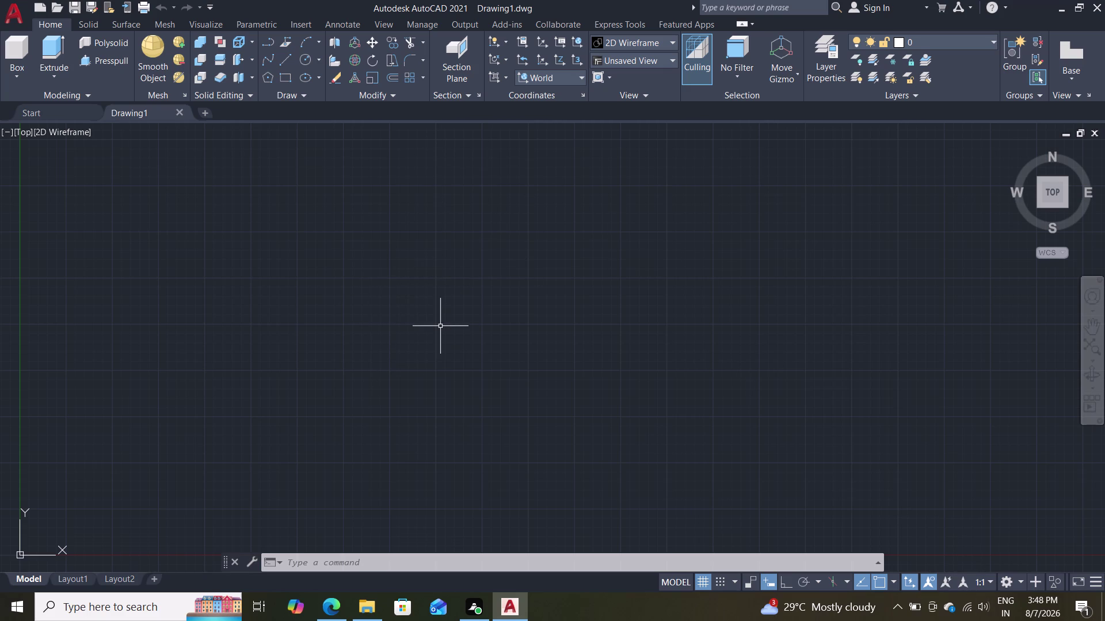
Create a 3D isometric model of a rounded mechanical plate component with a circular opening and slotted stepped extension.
Start the RECTANG command with the REC alias in the empty top view.
text(re)
text(c)
key(Return)
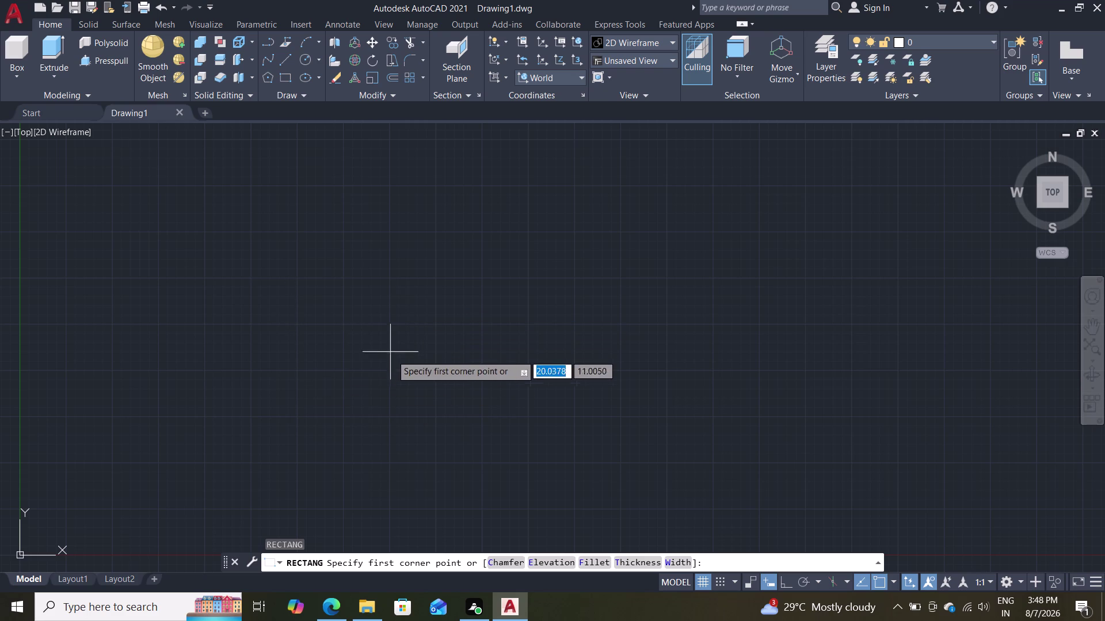
Draw a rectangle 60 wide by 68 tall from a picked first corner.
scroll(down, 3)
scroll(up, 3)
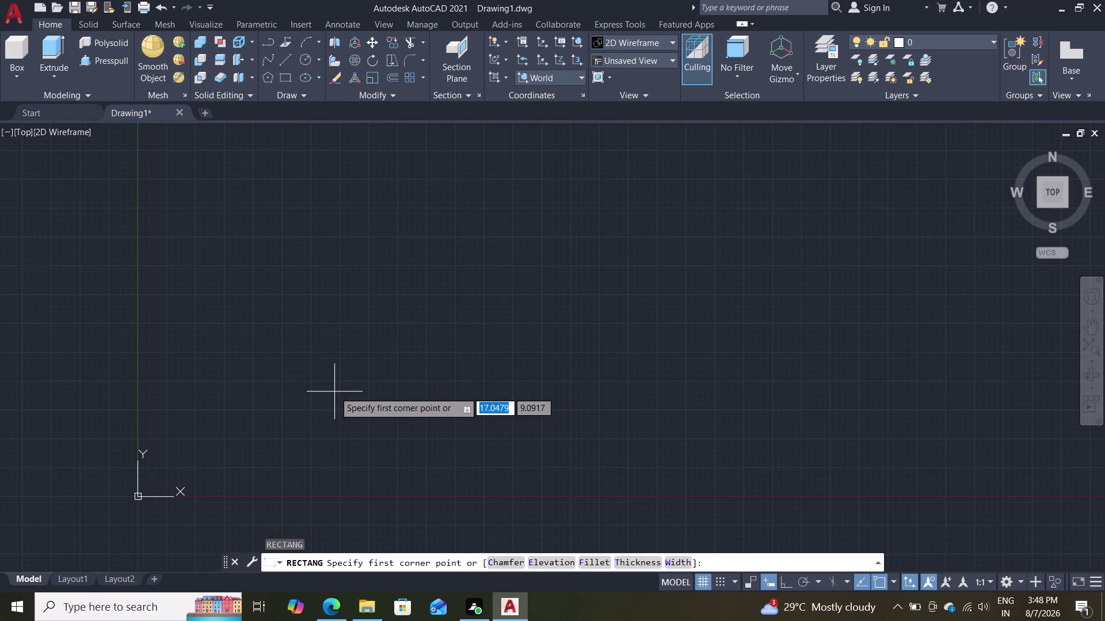
click(268, 417)
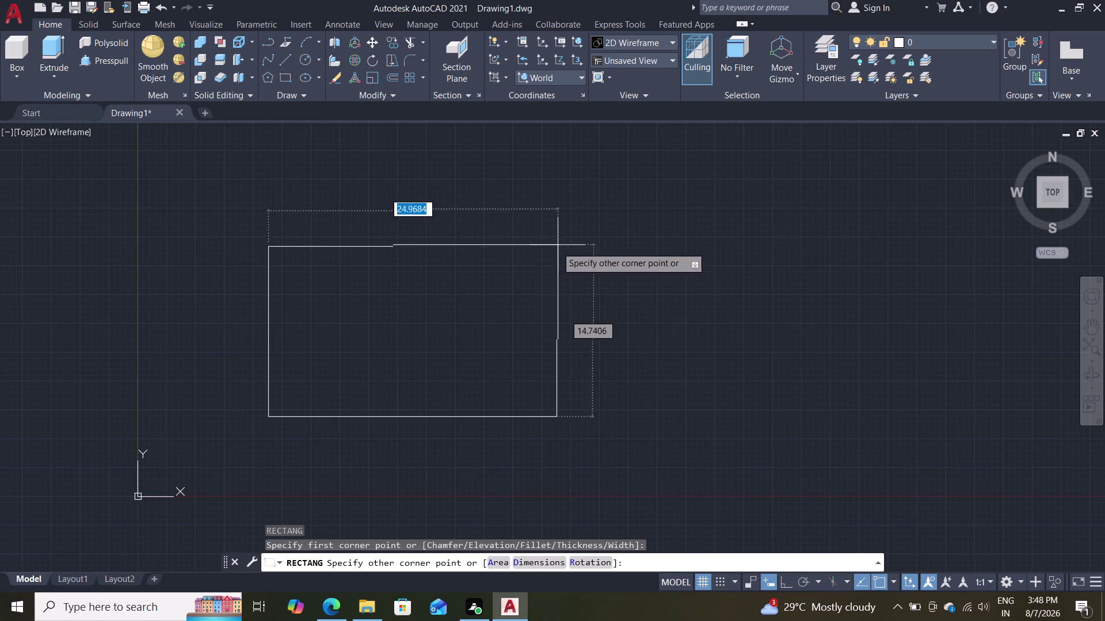
text(60)
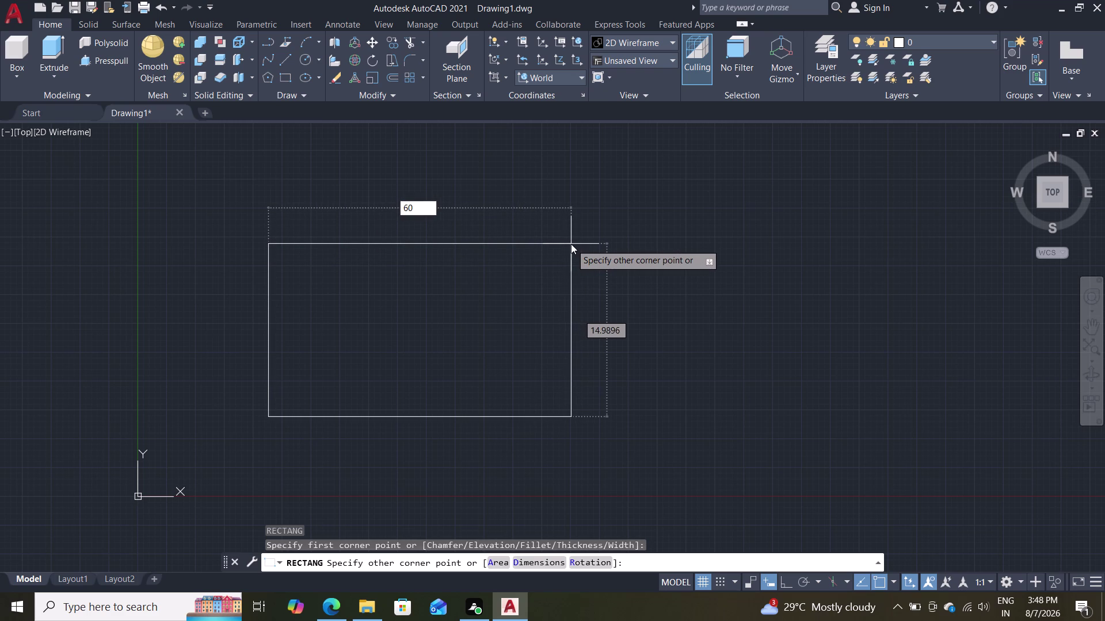
key(Tab)
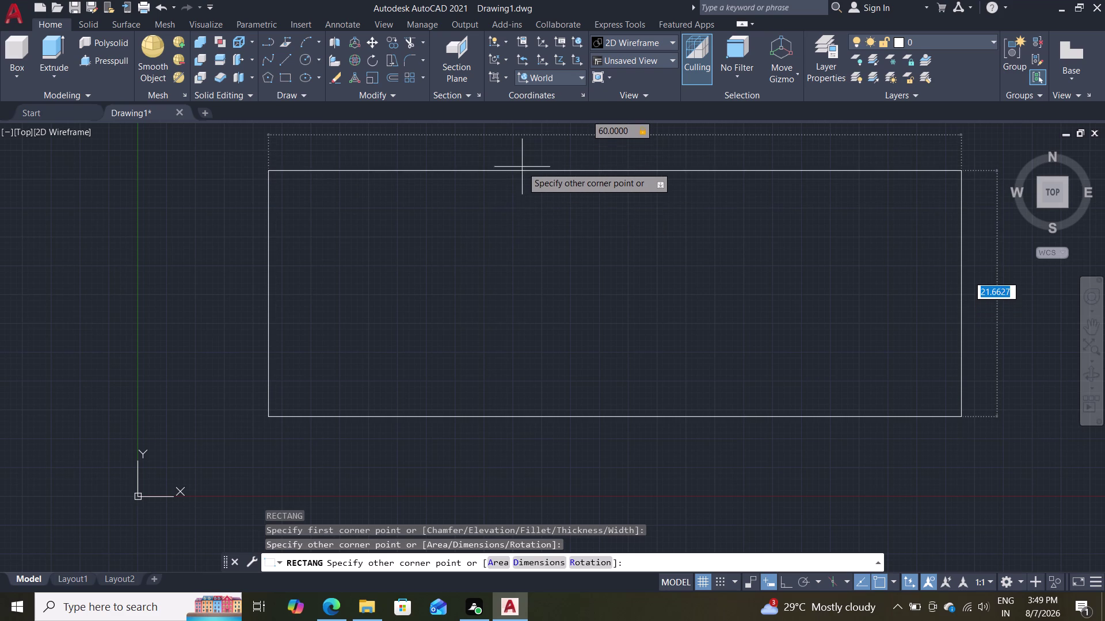
text(68)
key(Return)
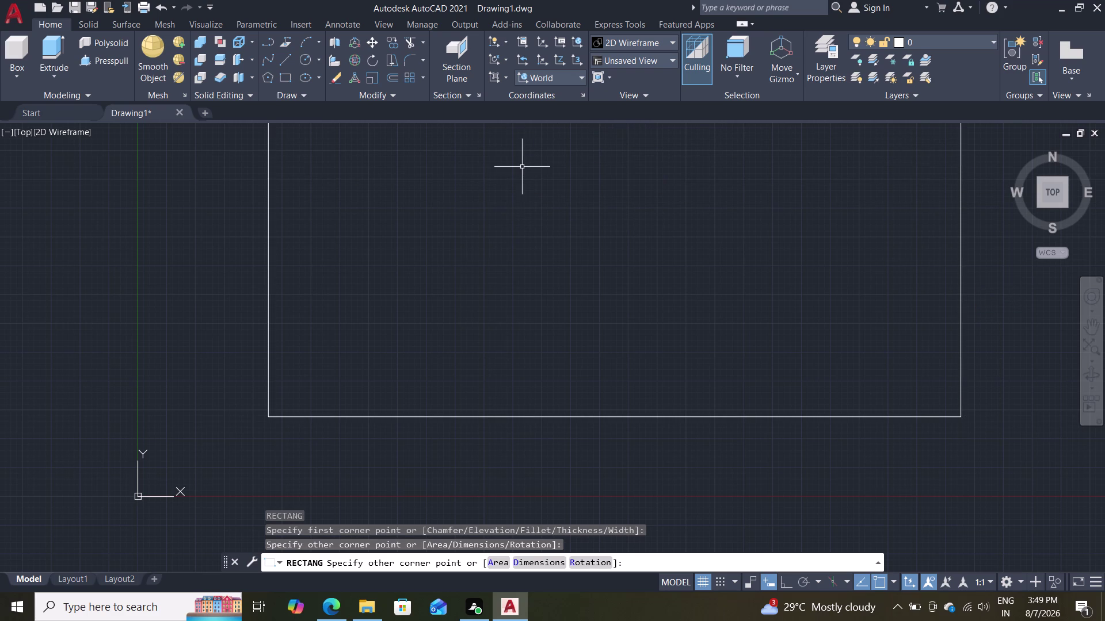
scroll(down, 3)
scroll(down, 3)
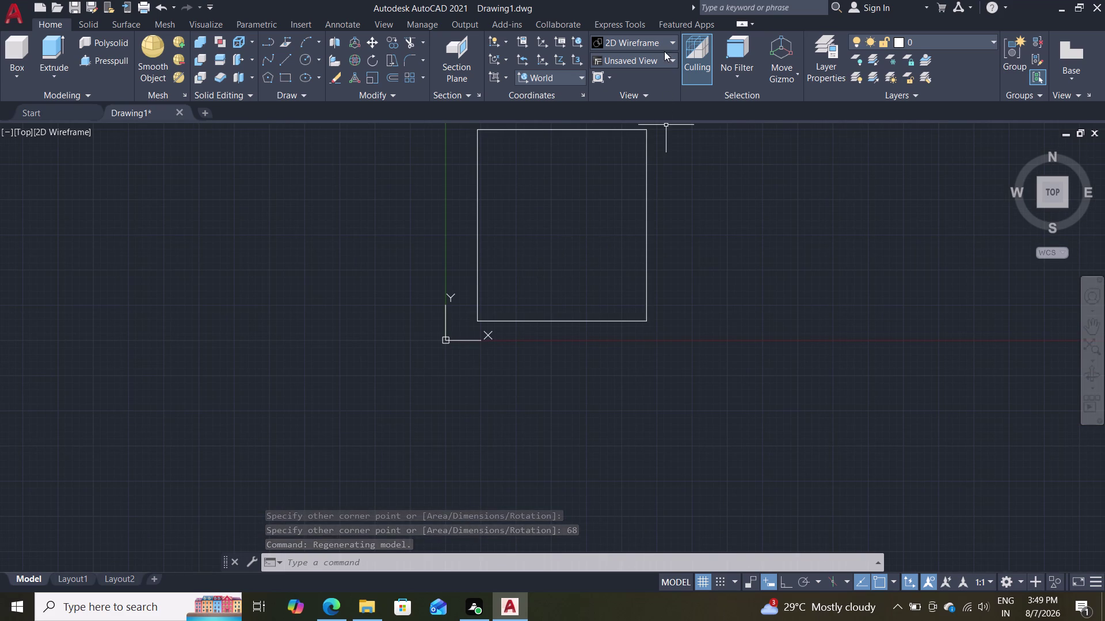
Switch the view to SW Isometric from the preset views list.
click(641, 60)
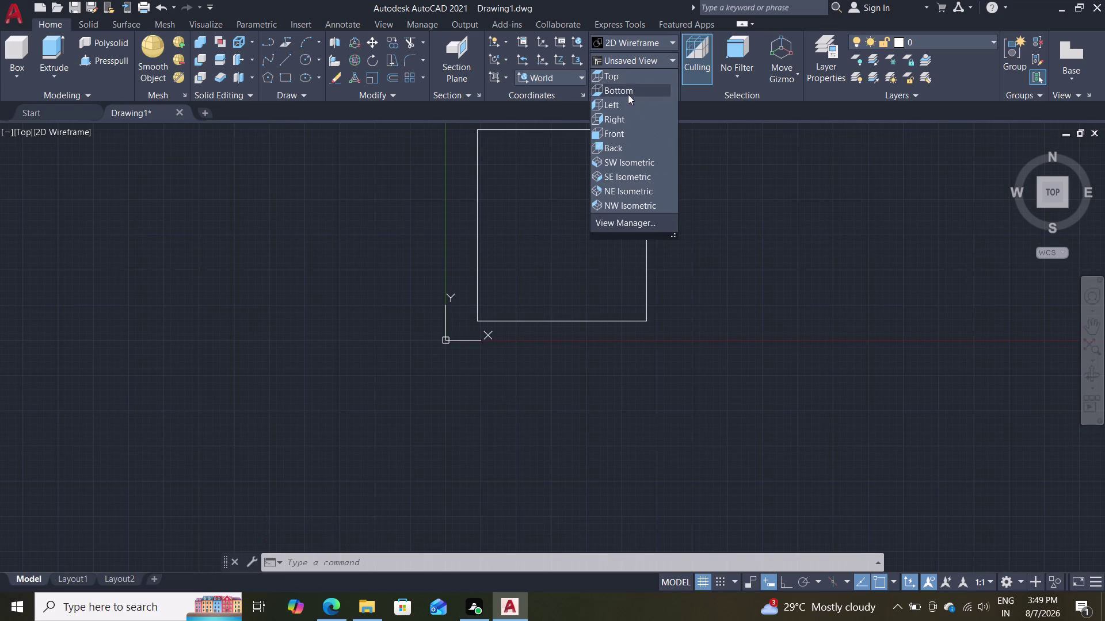
click(609, 166)
scroll(down, 3)
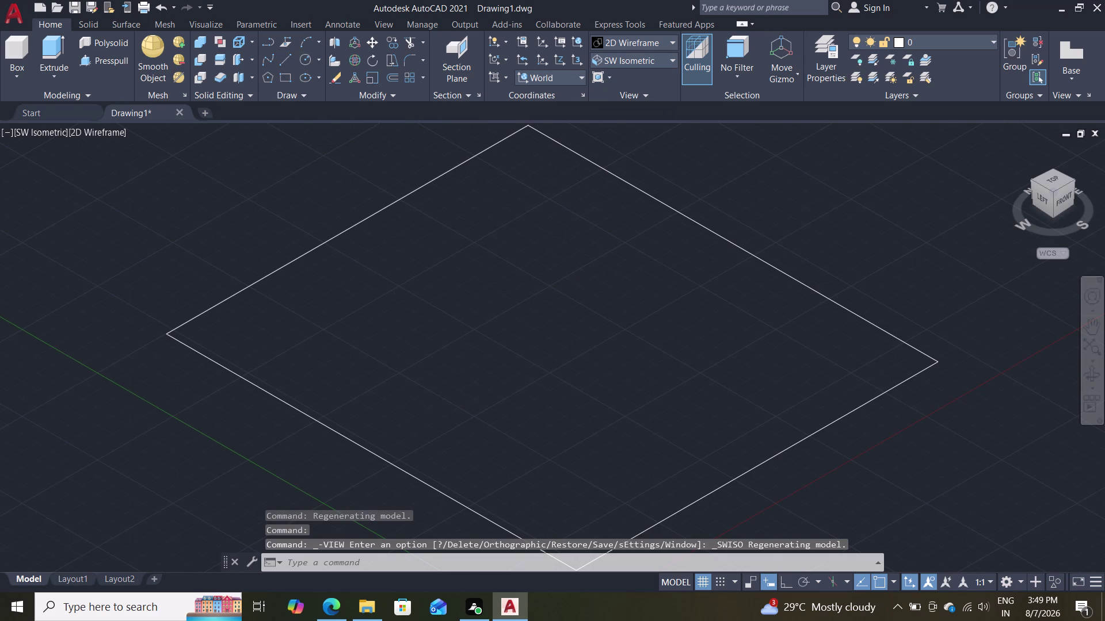
scroll(down, 3)
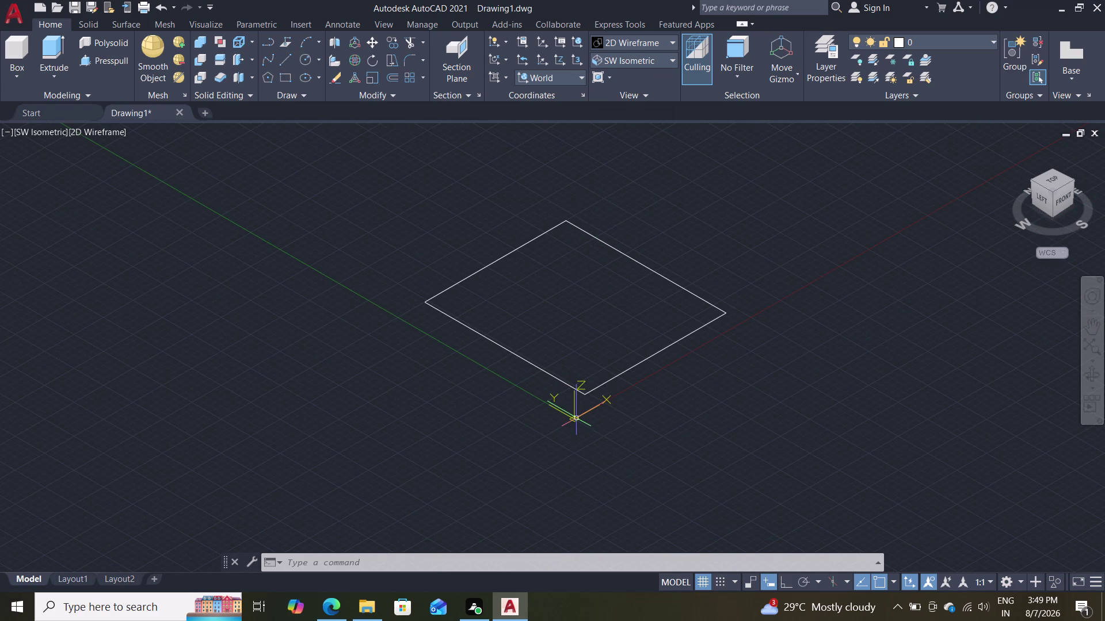
Set UCSICON to Noorigin and pan to centre the rectangle.
text(uc)
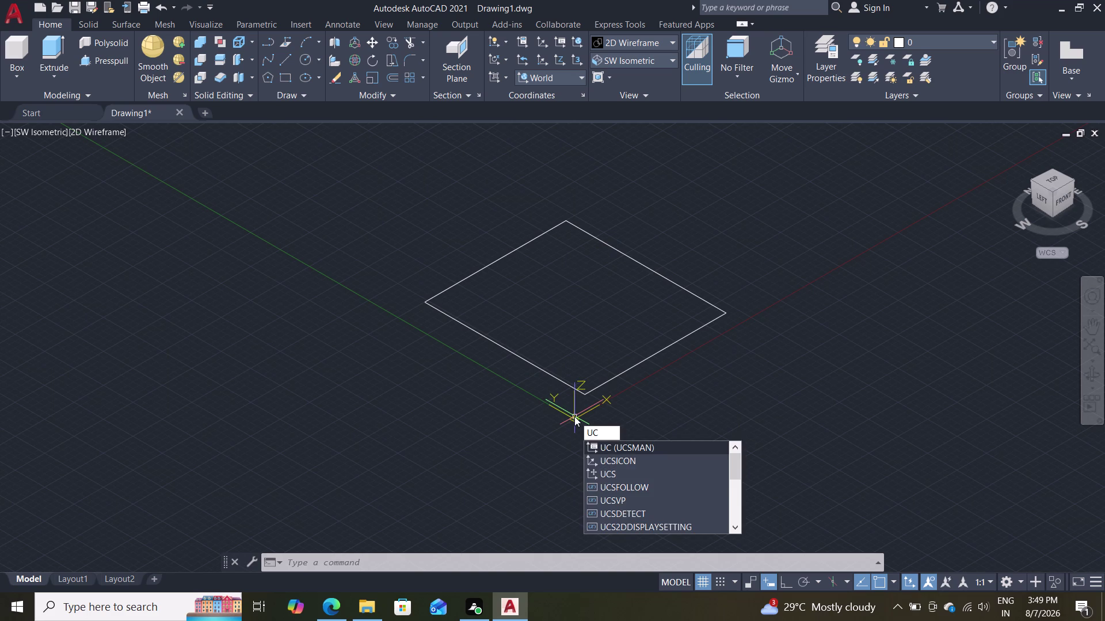
click(633, 466)
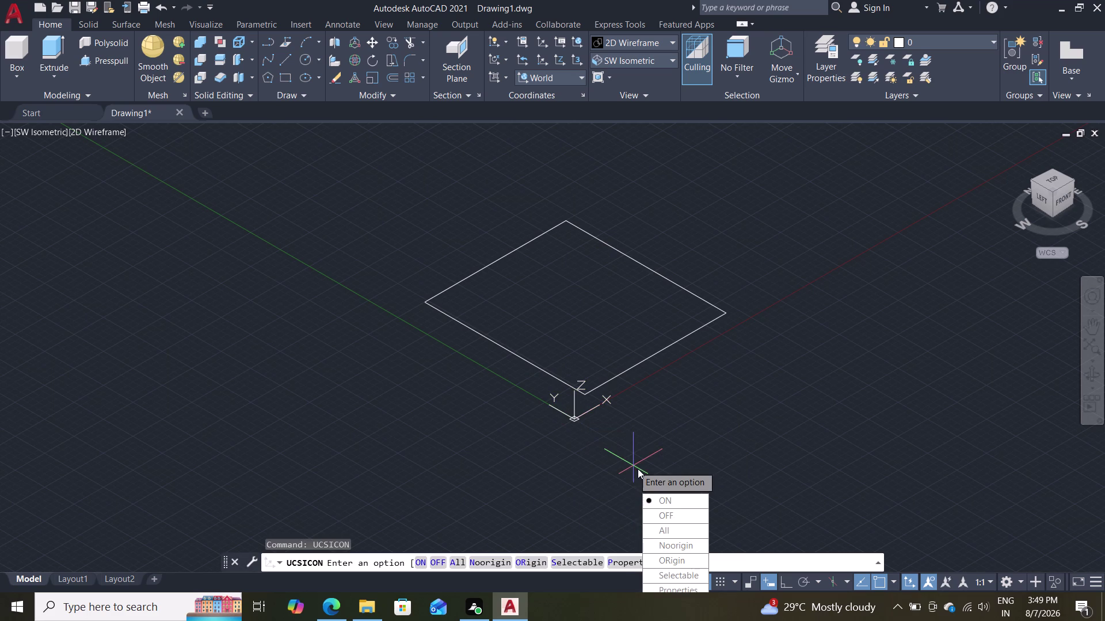
drag(674, 546, 632, 466)
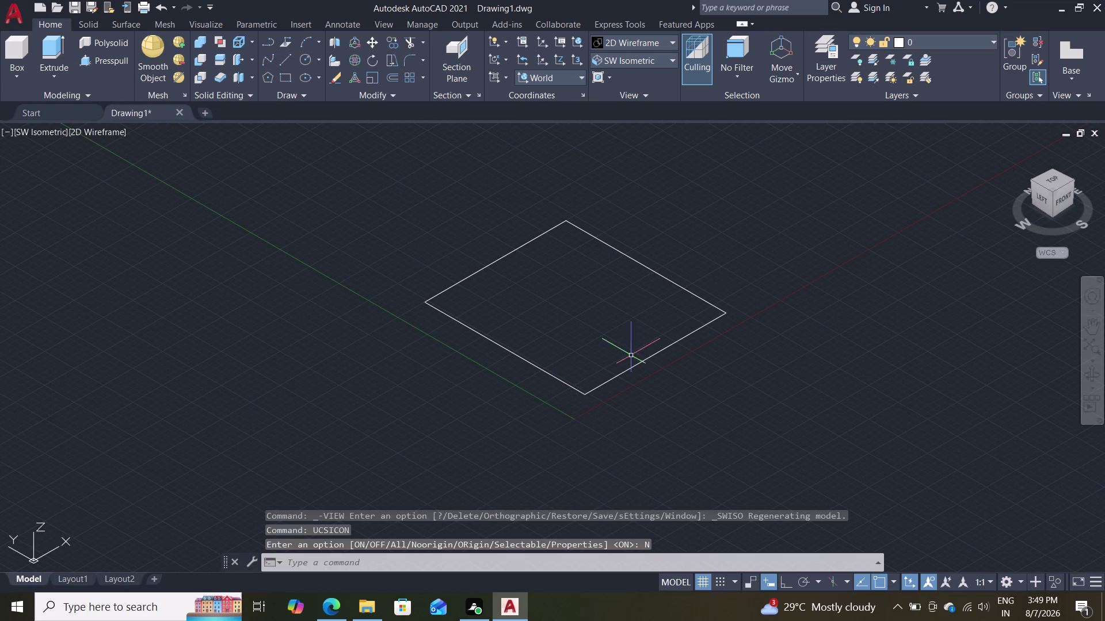
scroll(down, 3)
scroll(up, 3)
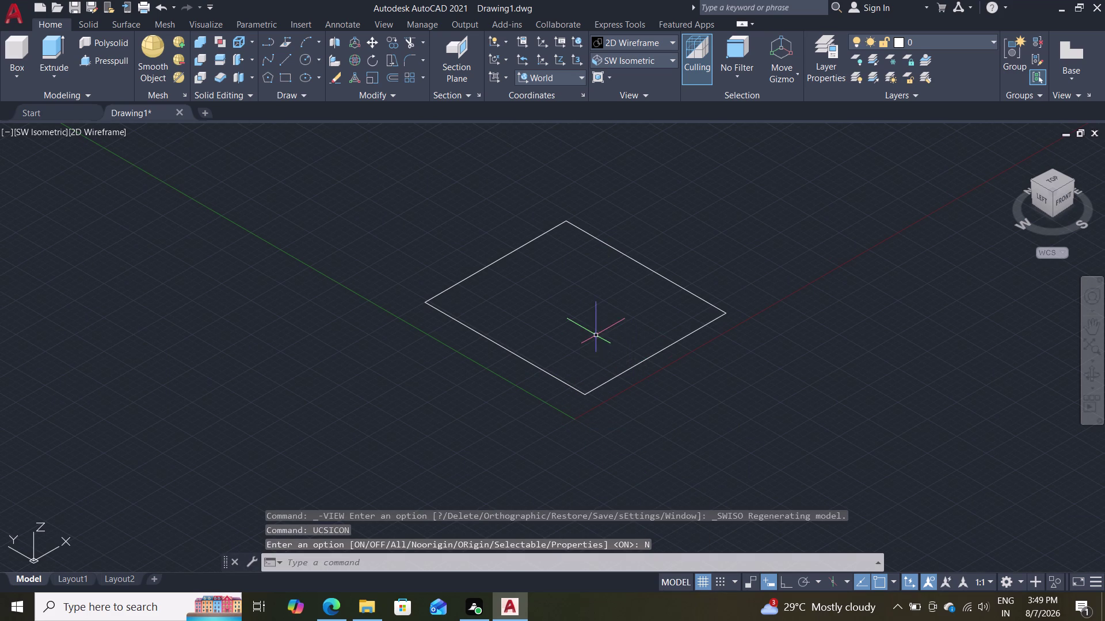
scroll(up, 3)
middle_drag(580, 323, 474, 349)
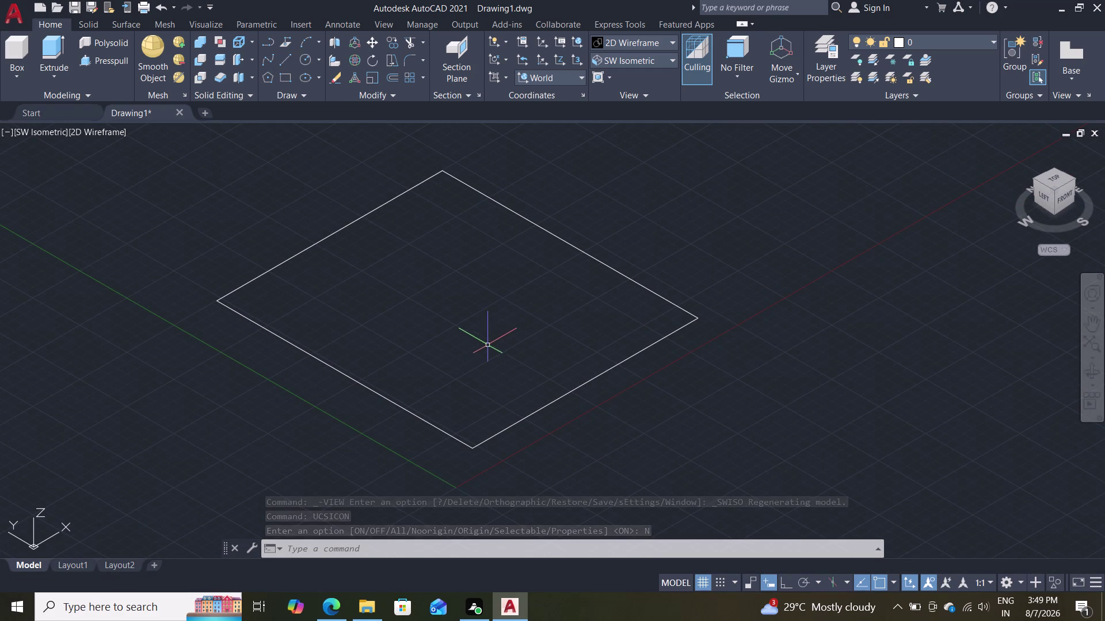
scroll(down, 3)
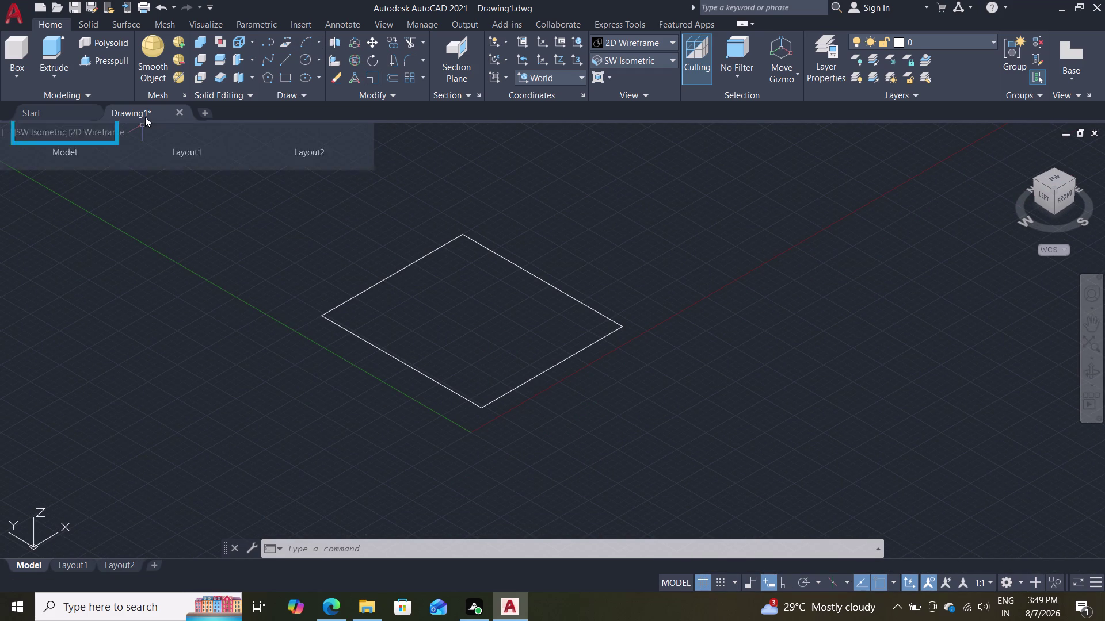
key(r)
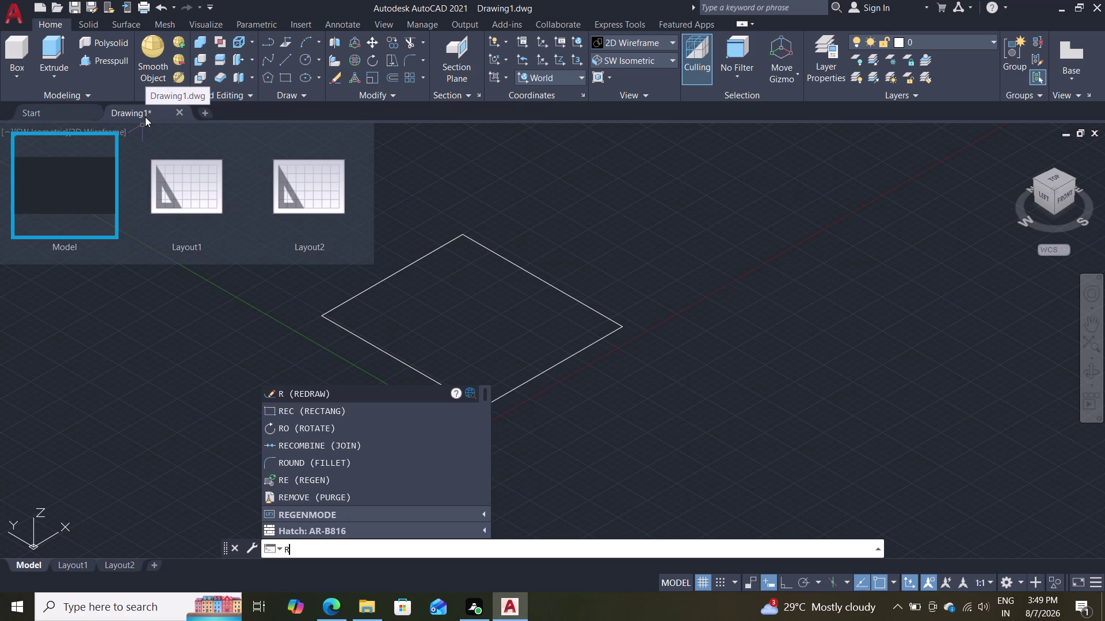
key(o)
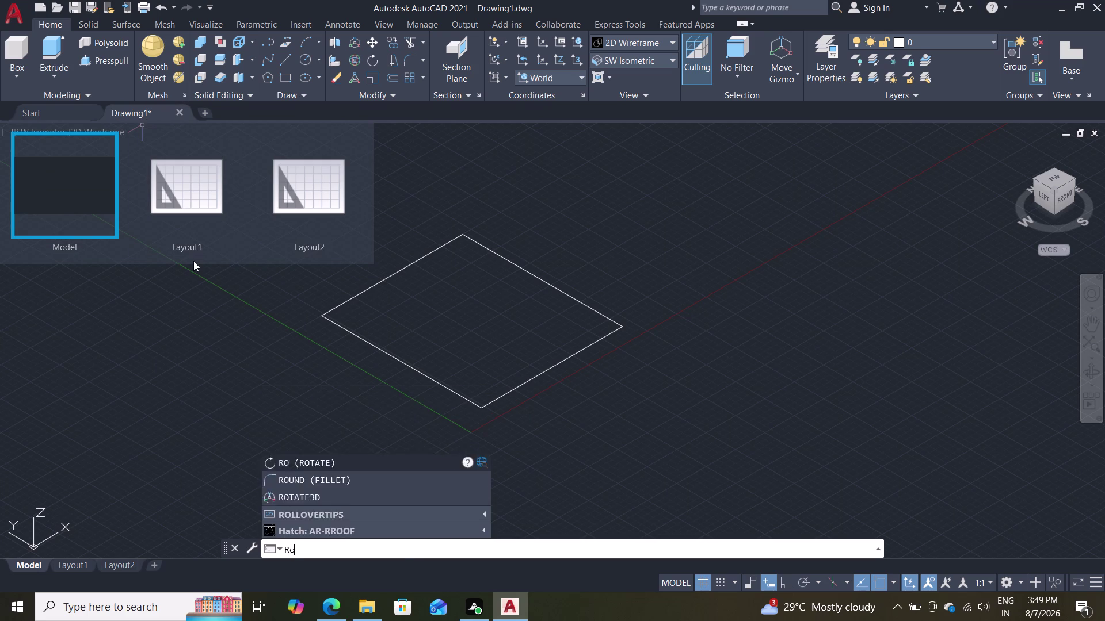
key(Return)
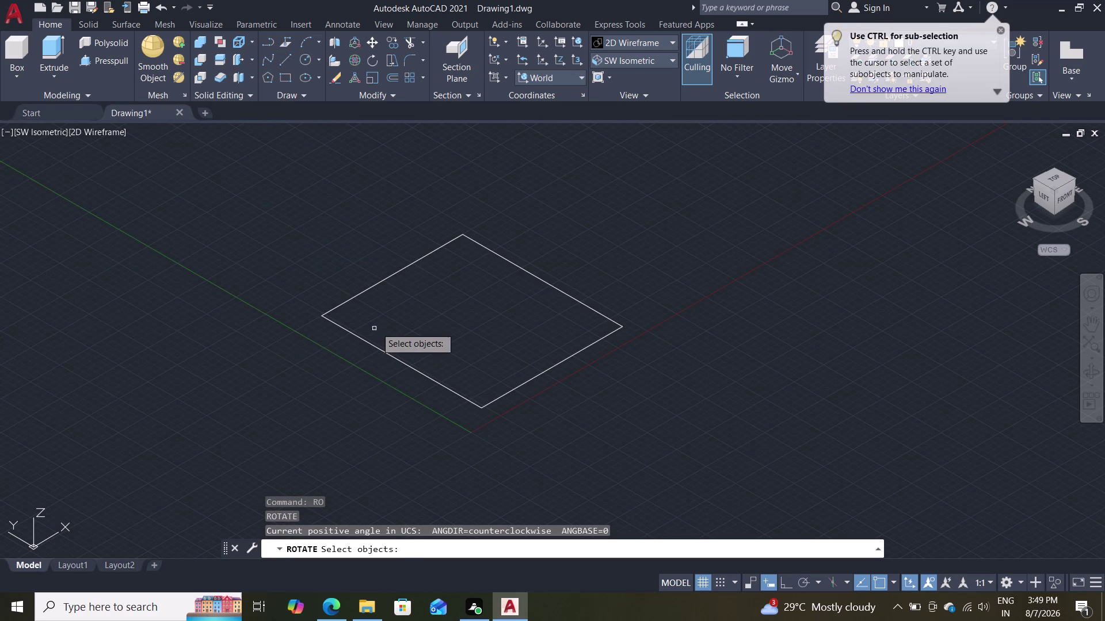
click(409, 366)
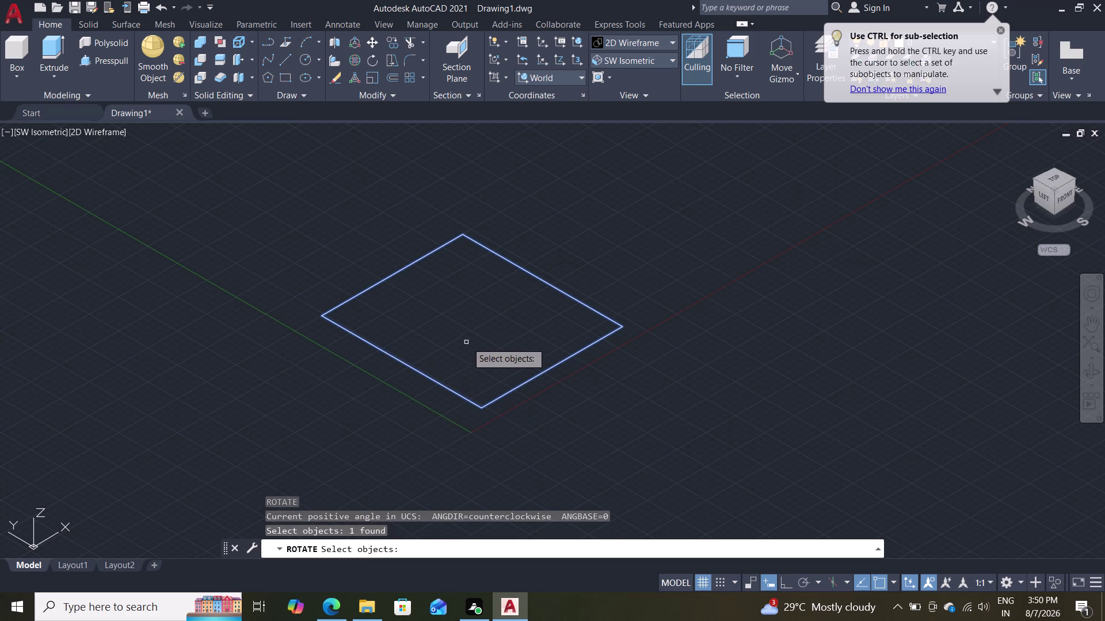
key(Return)
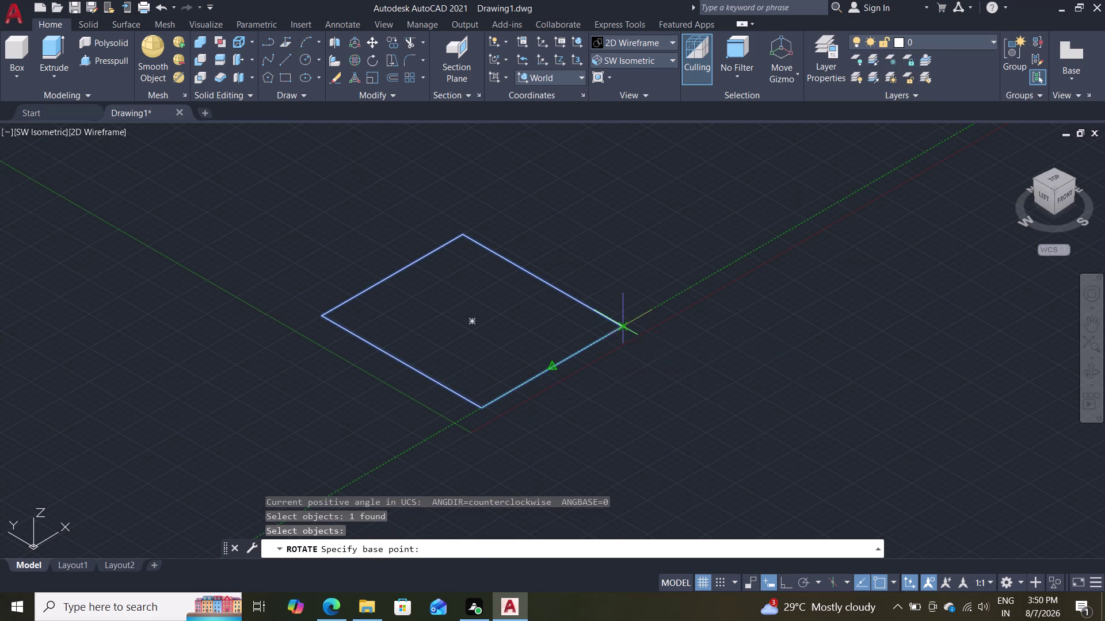
click(625, 327)
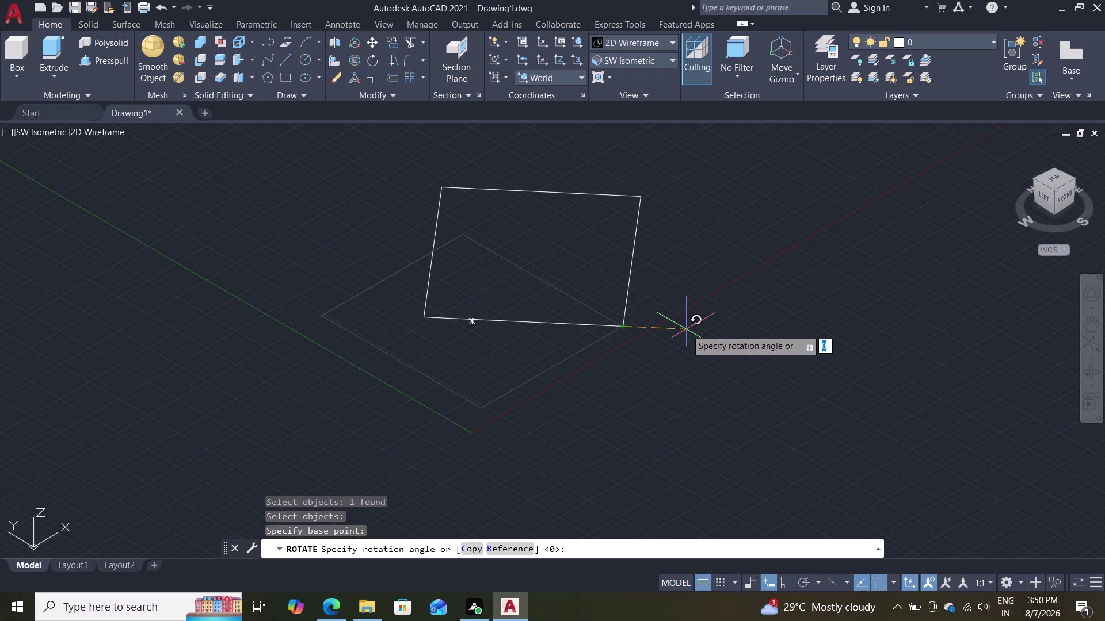
key(Escape)
key(Escape)
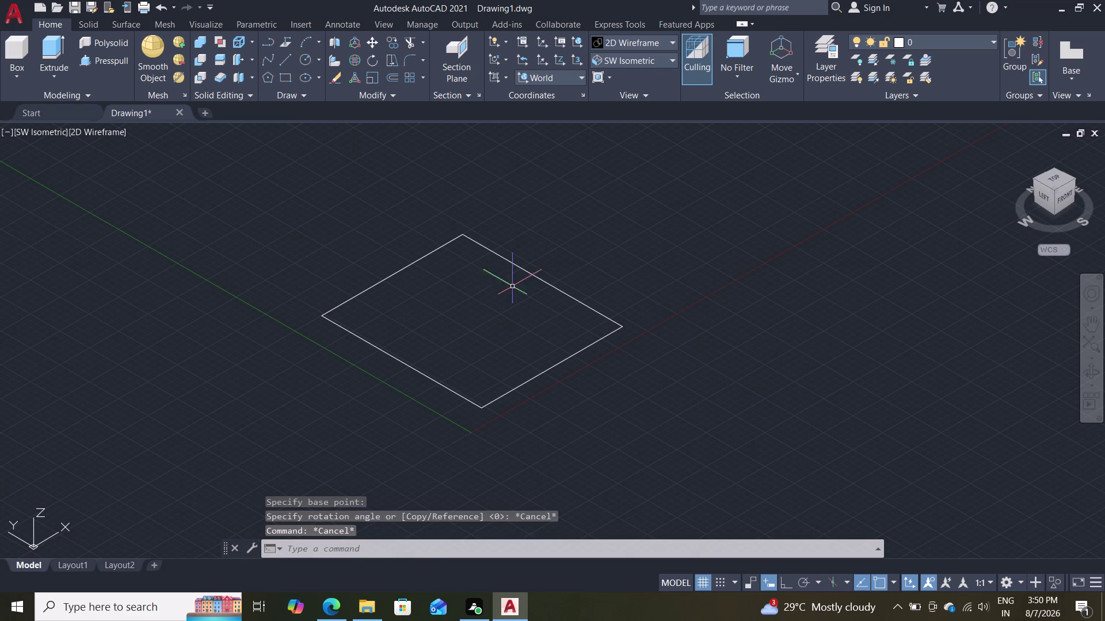
scroll(down, 3)
Select and delete the rectangle, then bring up the preset views list.
scroll(up, 3)
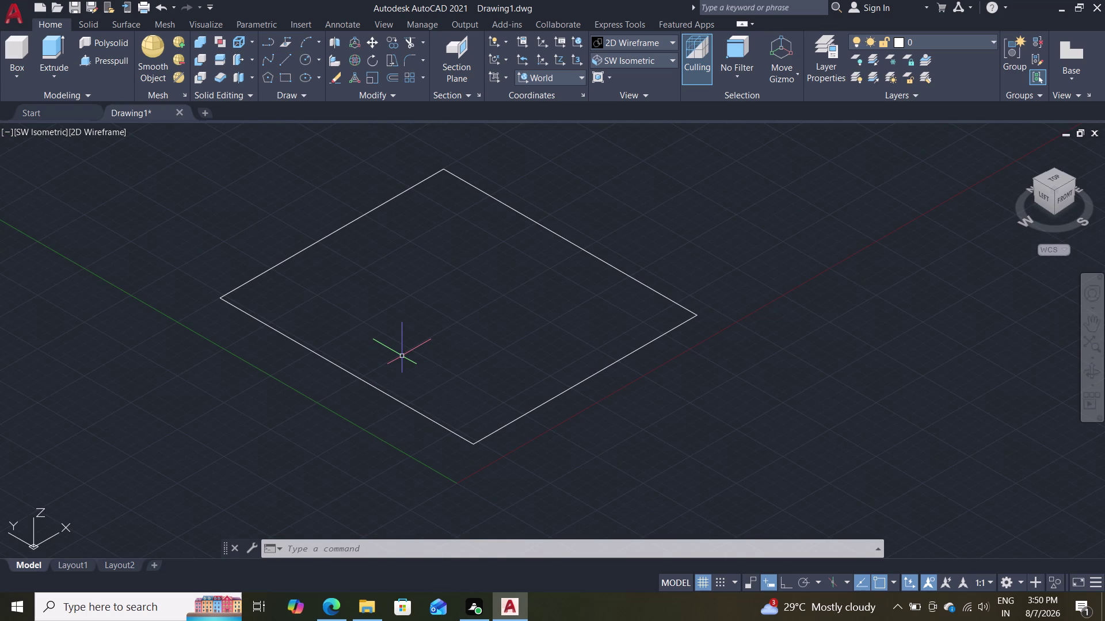
click(381, 393)
key(Delete)
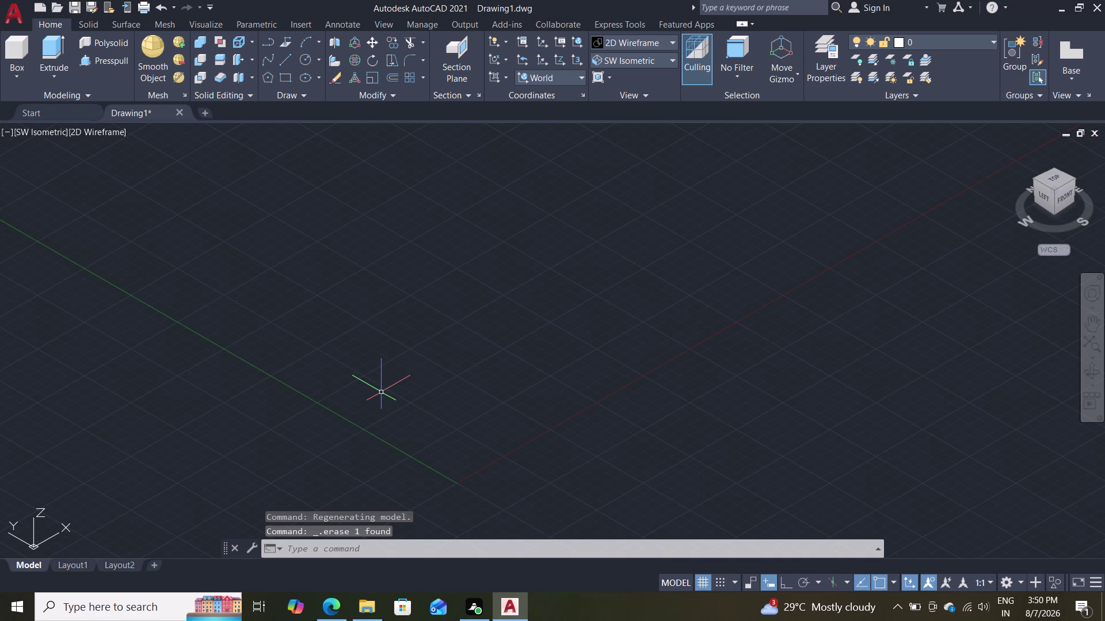
click(673, 57)
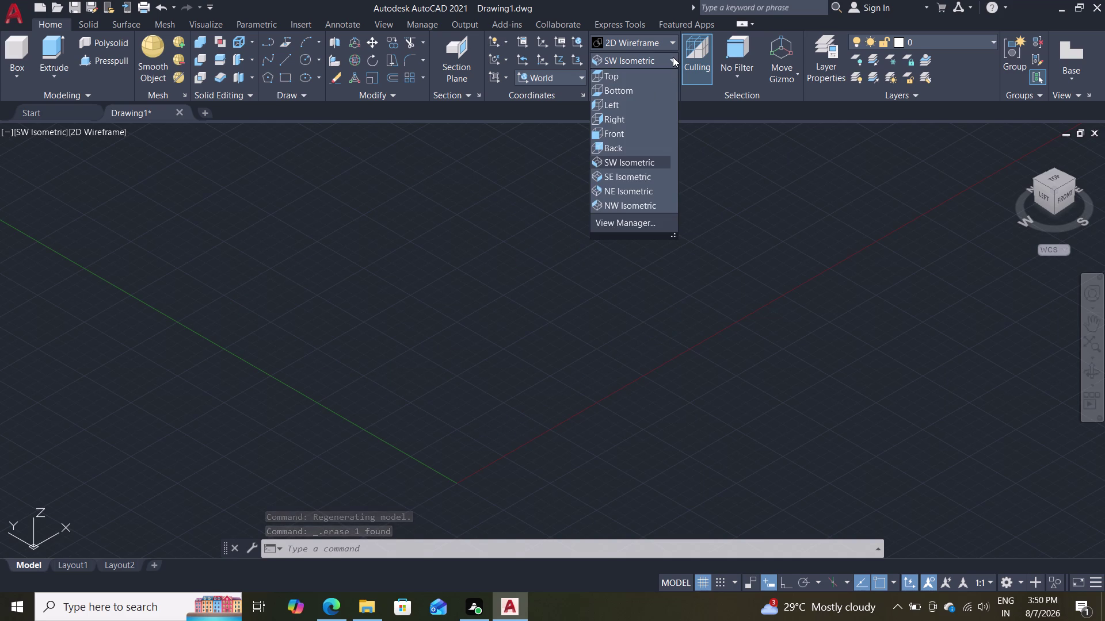
Switch to NE Isometric view and cancel the stray selection box.
double_click(655, 195)
scroll(down, 3)
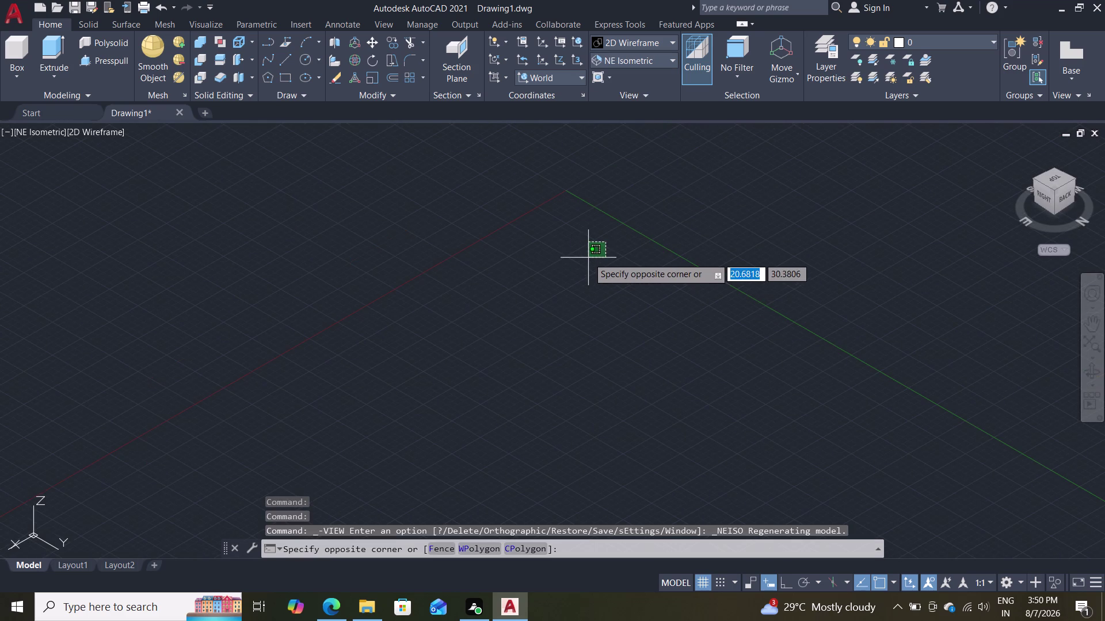
scroll(down, 3)
scroll(down, 3)
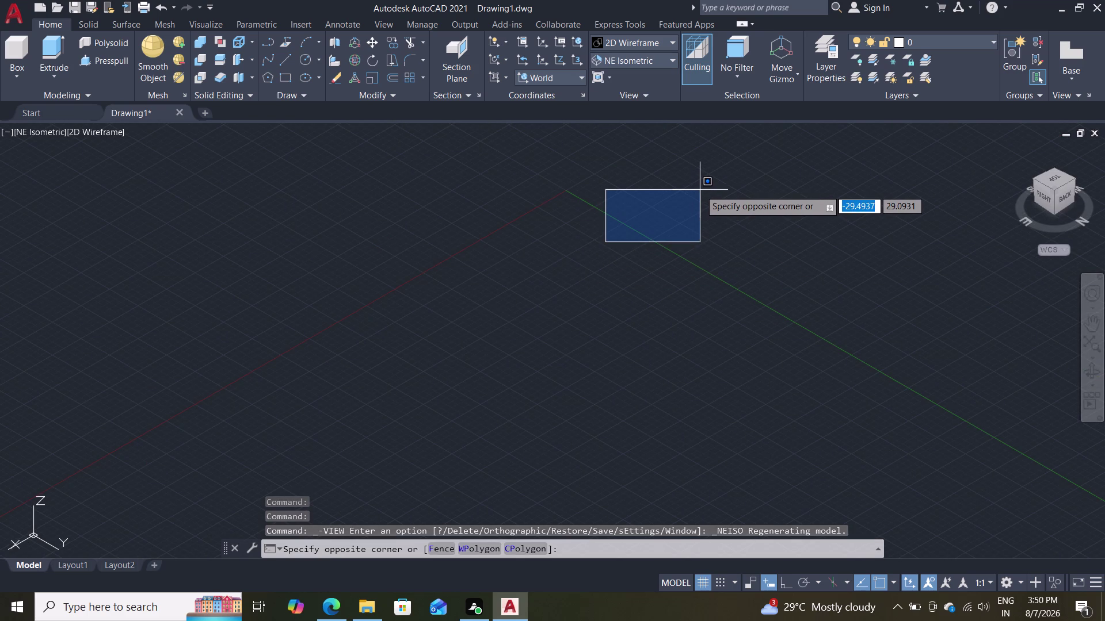
key(Escape)
key(Escape)
Draw a rectangle with length 68, then window-select it for erasing.
text(re)
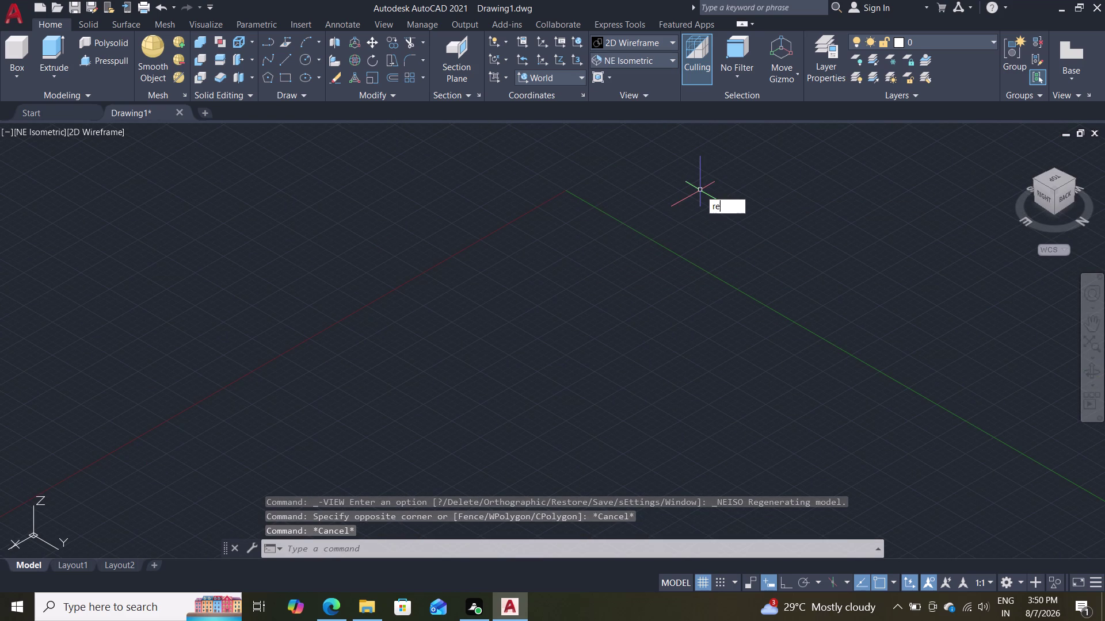
text(c)
key(Return)
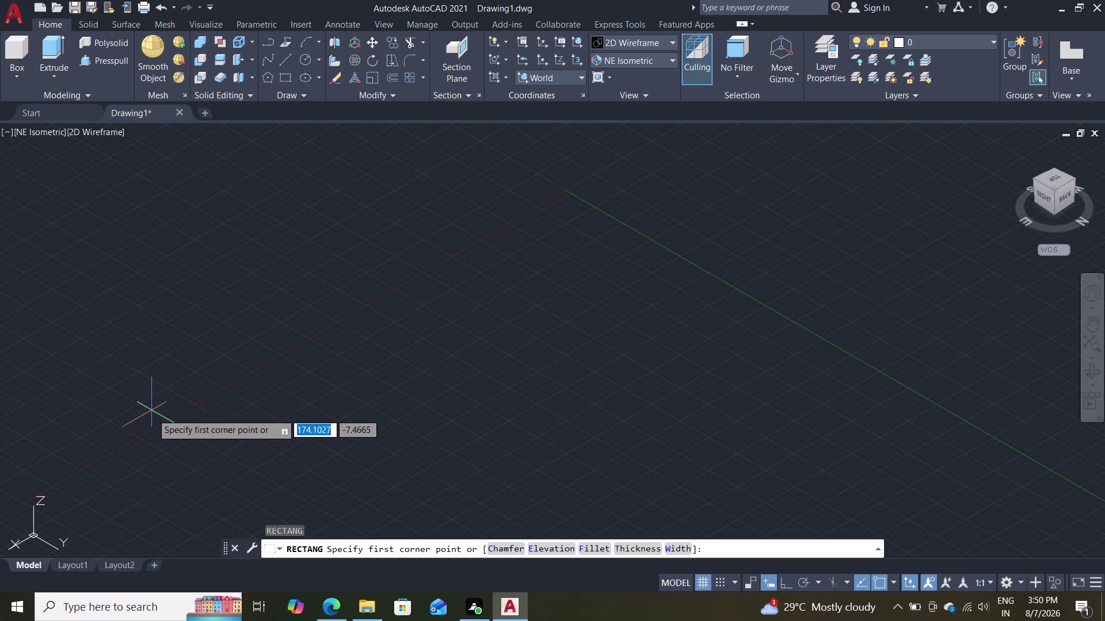
click(193, 452)
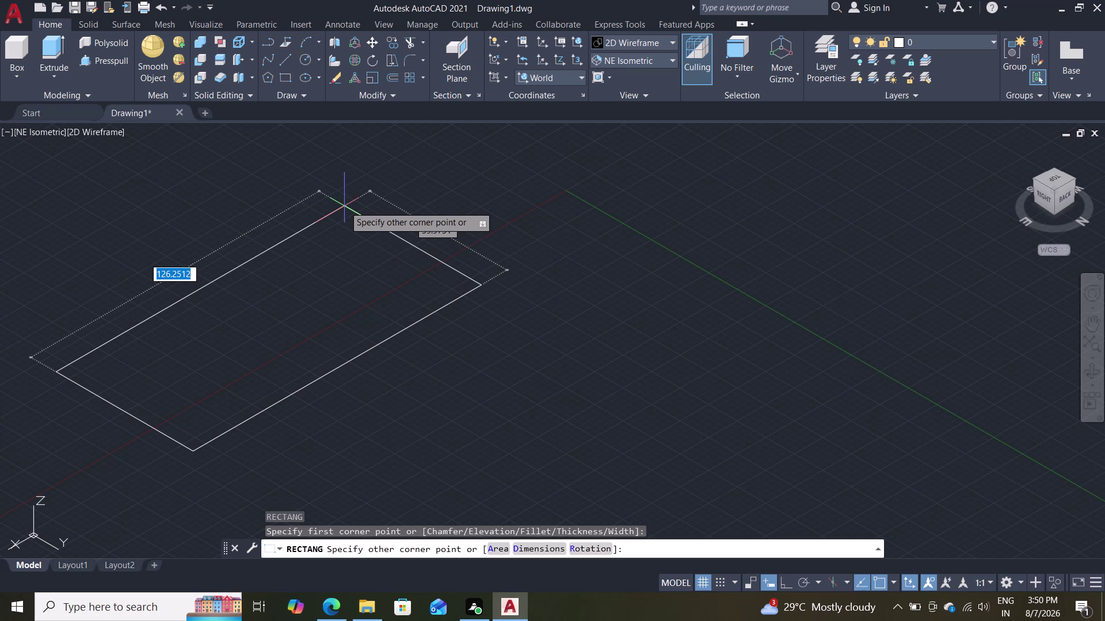
text(68)
key(Return)
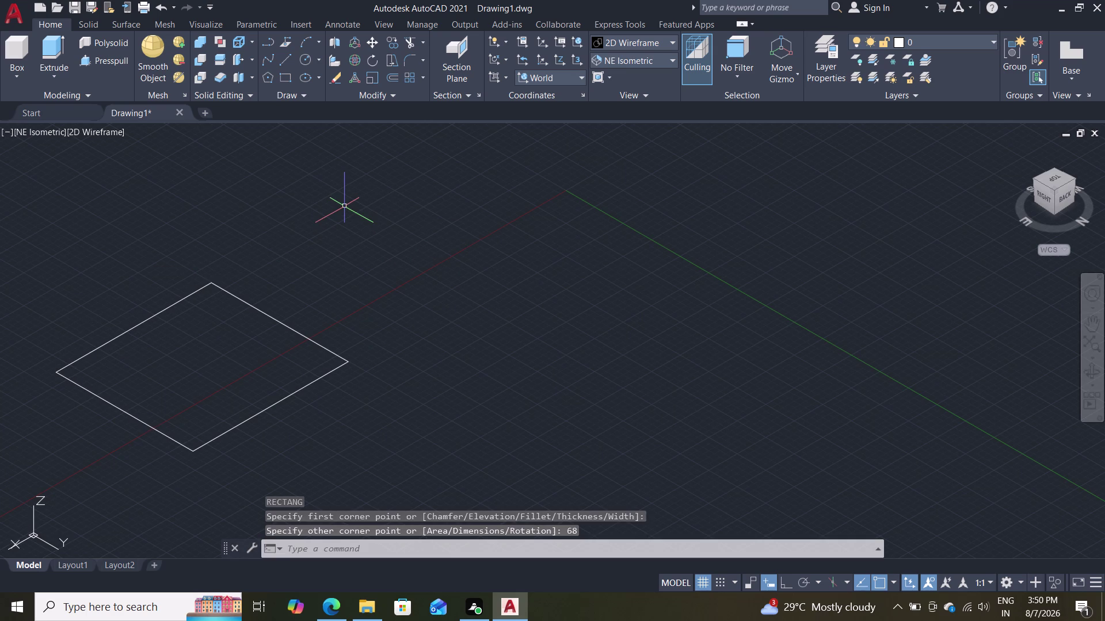
double_click(234, 291)
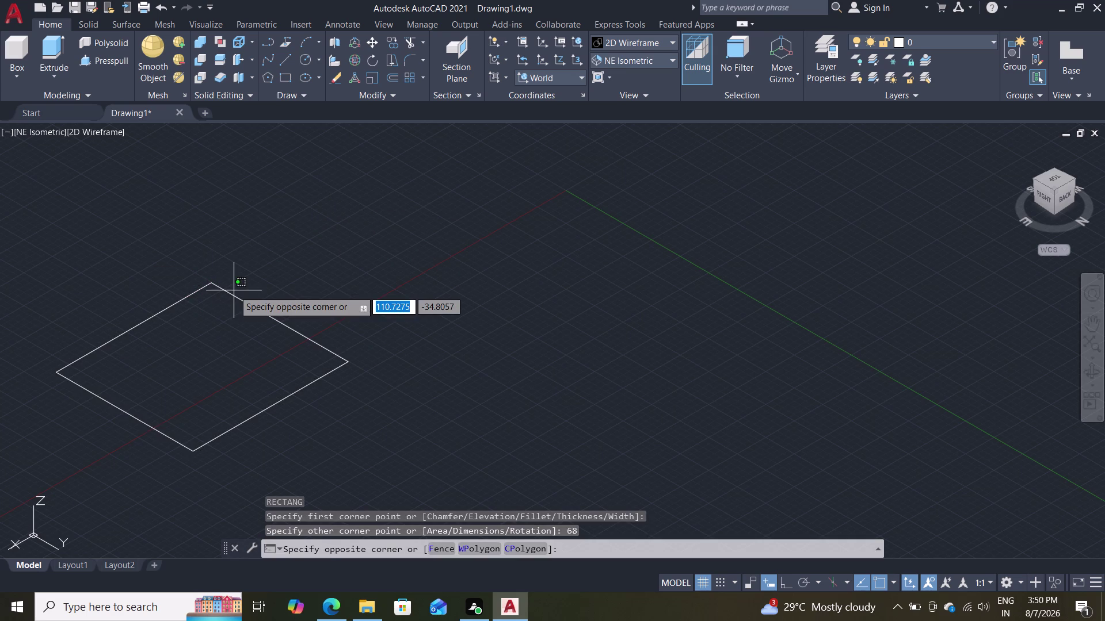
click(242, 297)
click(239, 299)
Erase the selected rectangle and draw a new 68 by 60 rectangle.
key(Delete)
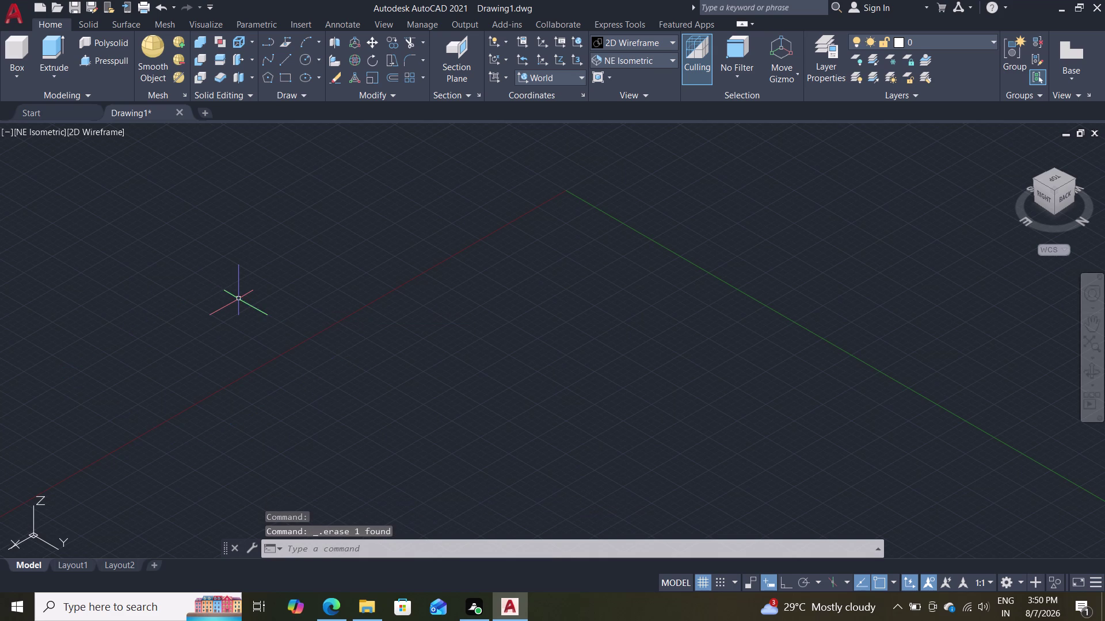
text(re)
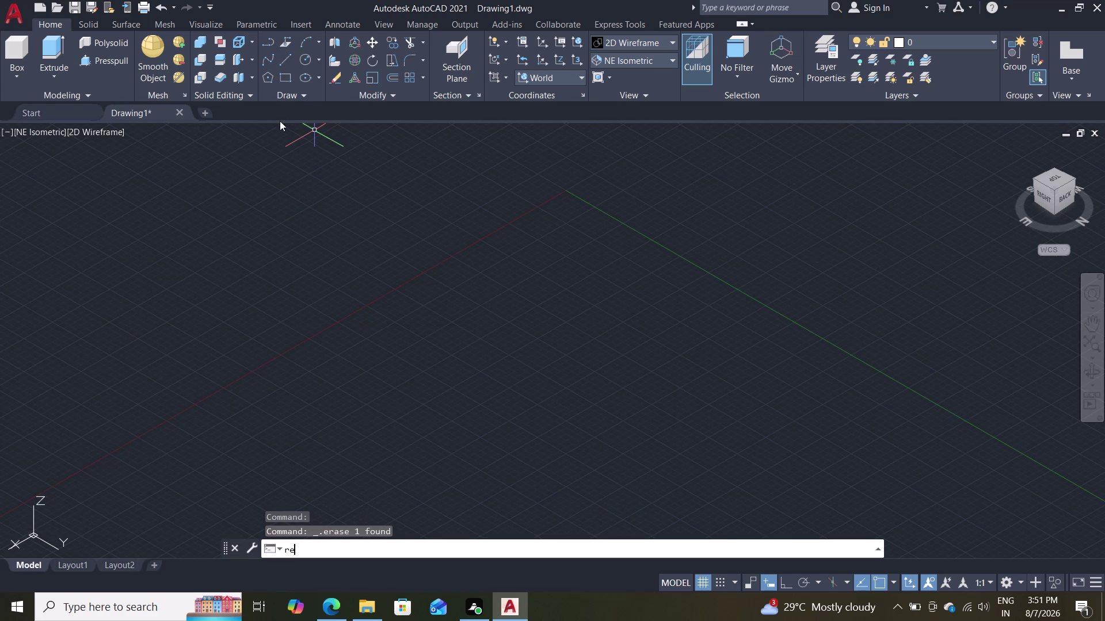
text(c)
key(Return)
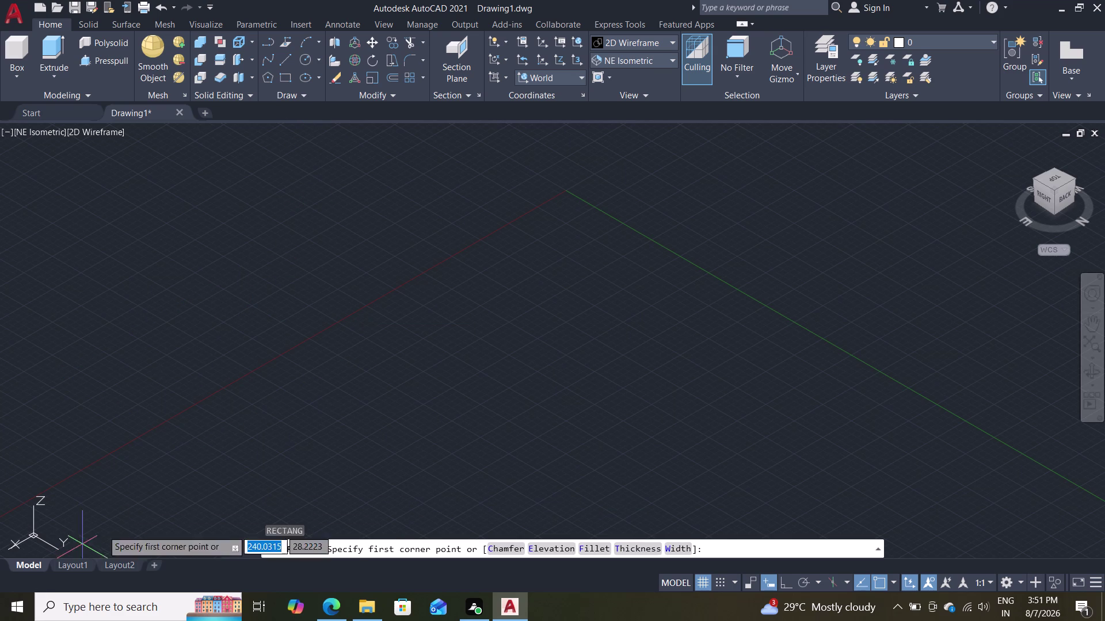
click(169, 472)
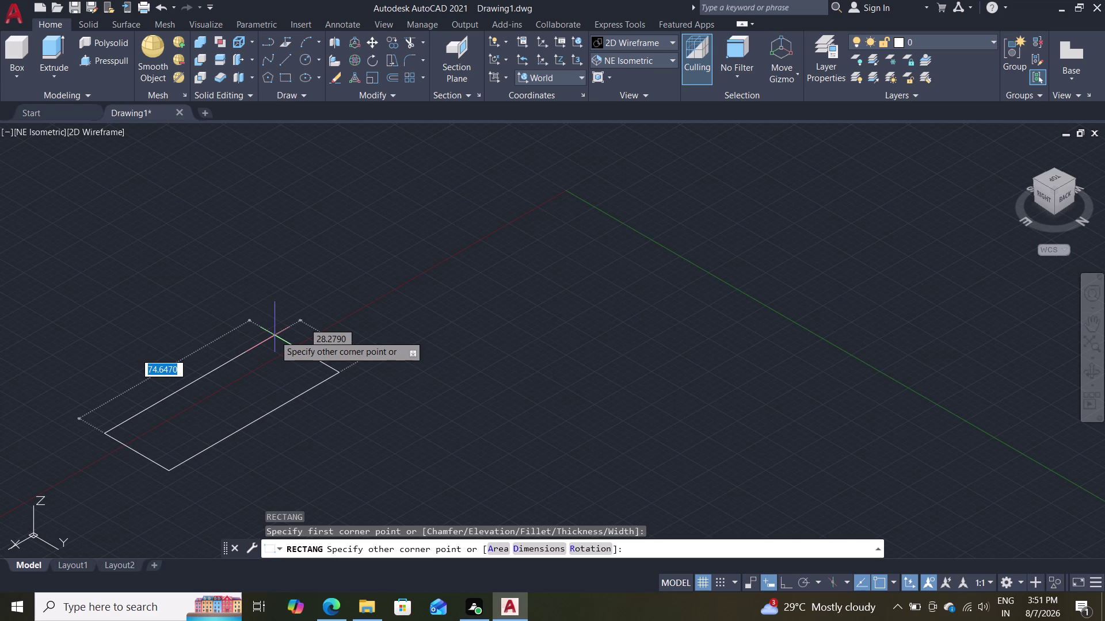
text(68)
key(Tab)
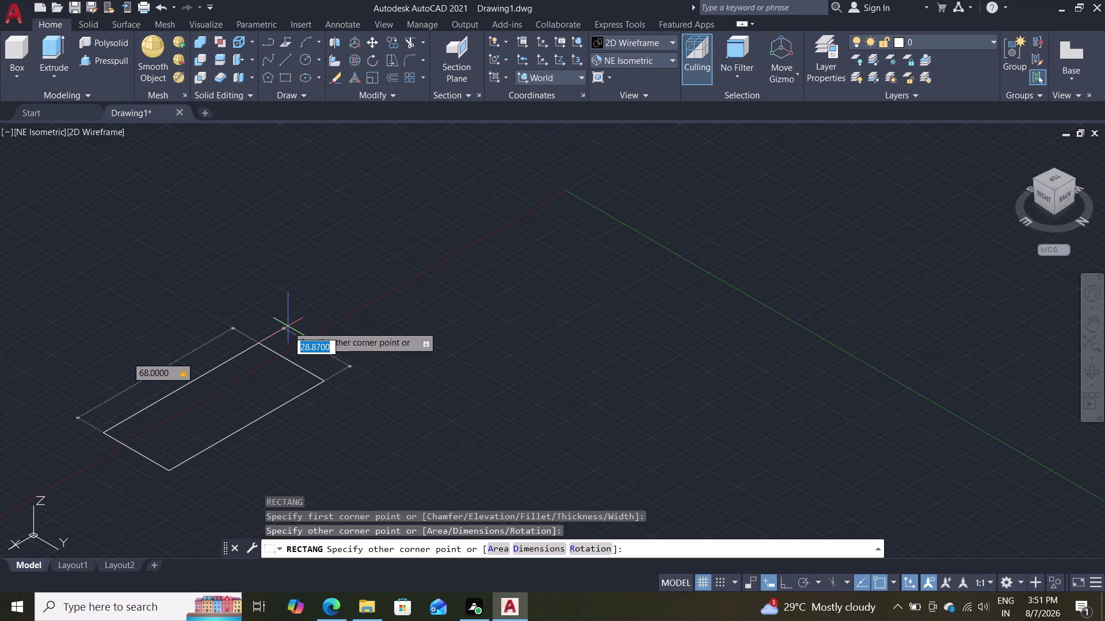
text(6)
text(0)
key(Return)
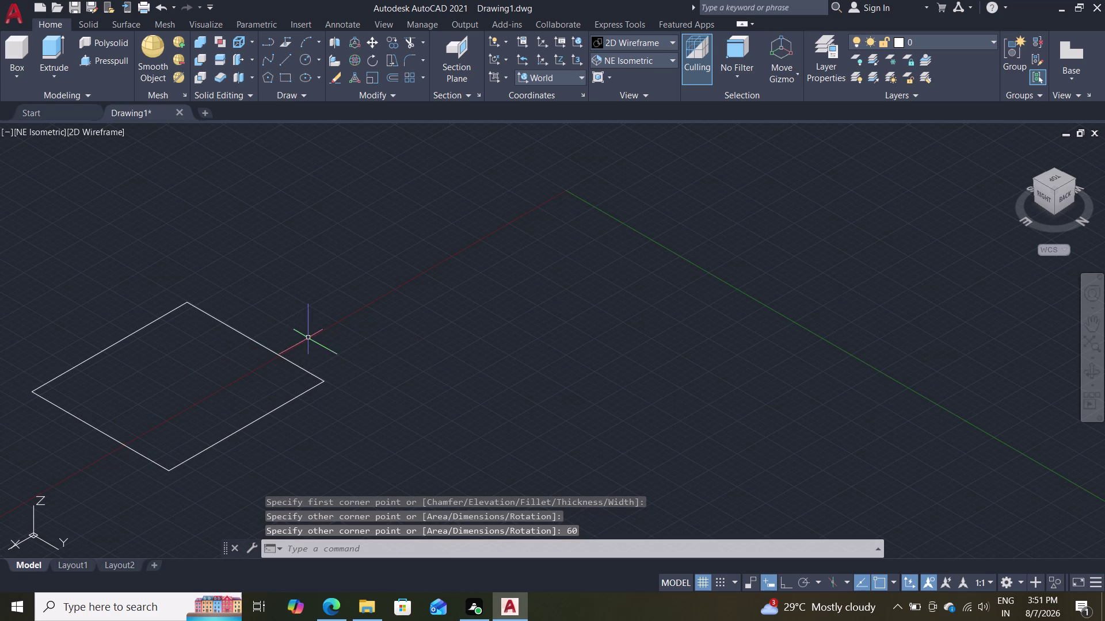
Recentre the 68 by 60 rectangle in the view and start Presspull.
scroll(down, 3)
scroll(up, 3)
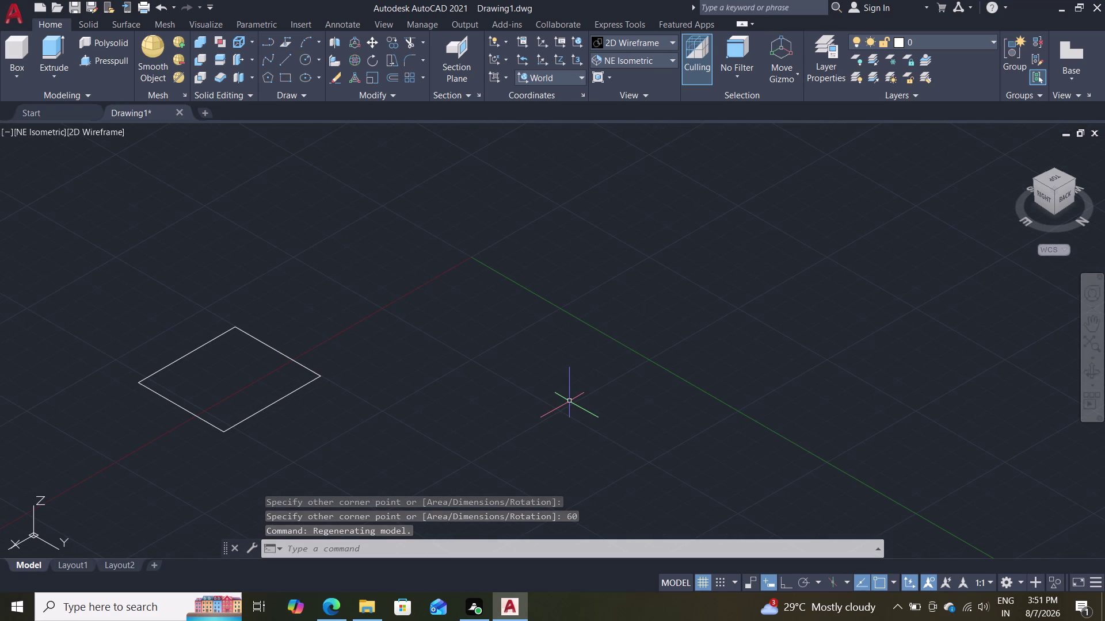
scroll(up, 3)
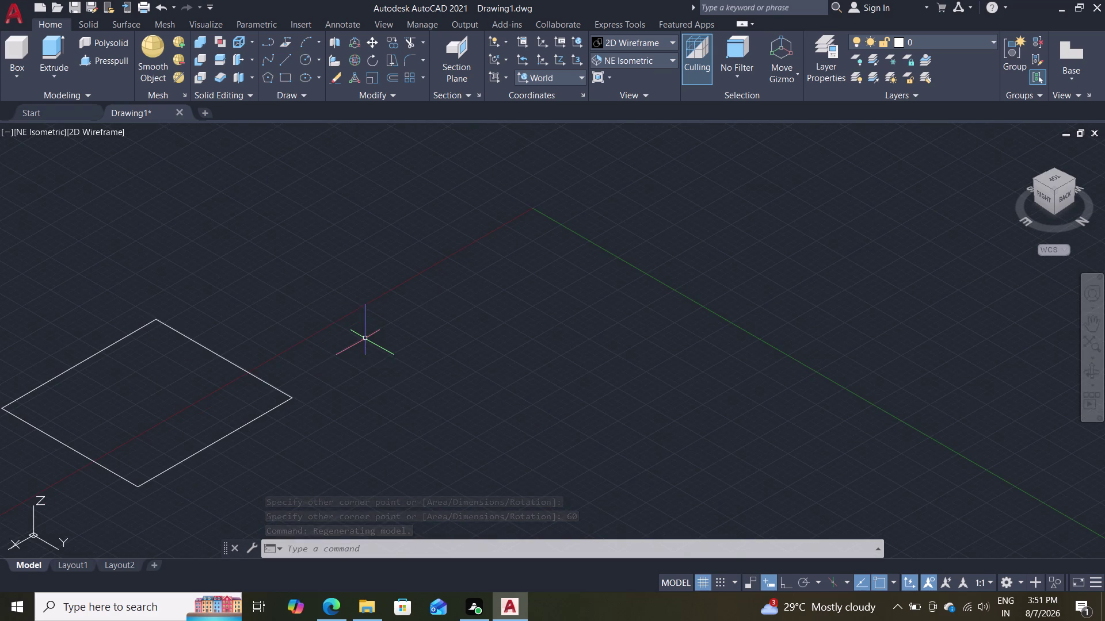
middle_drag(358, 335, 536, 338)
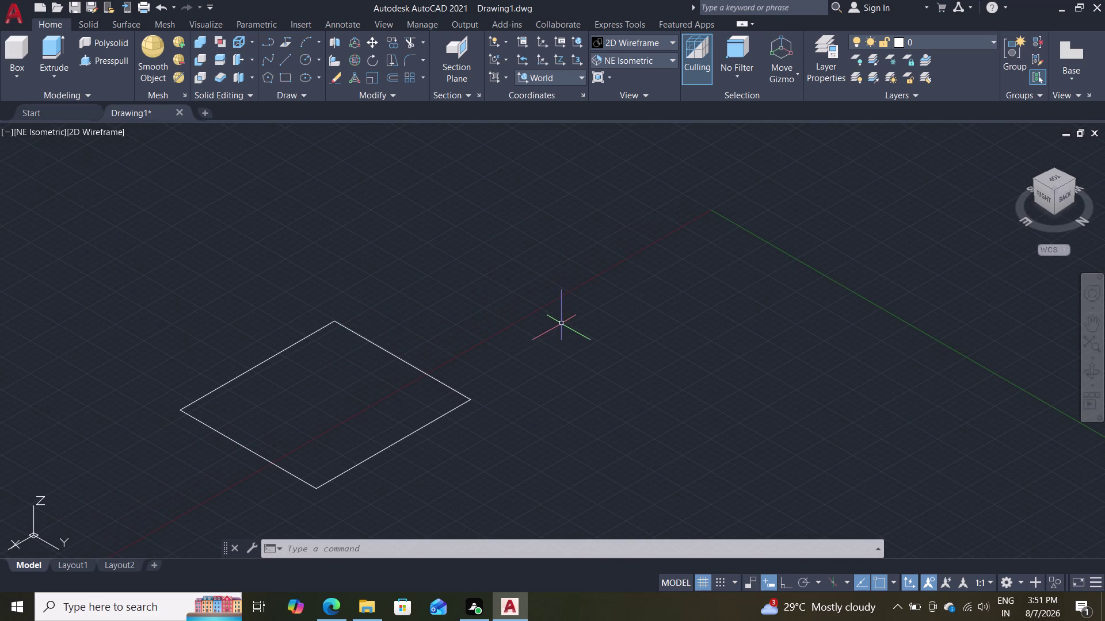
scroll(down, 3)
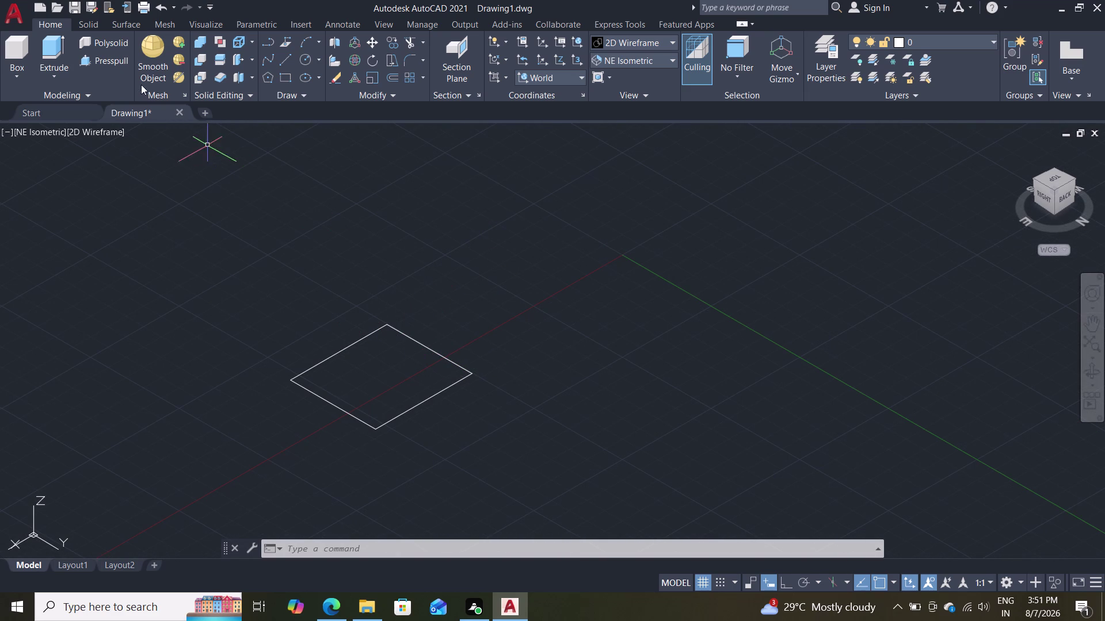
click(111, 62)
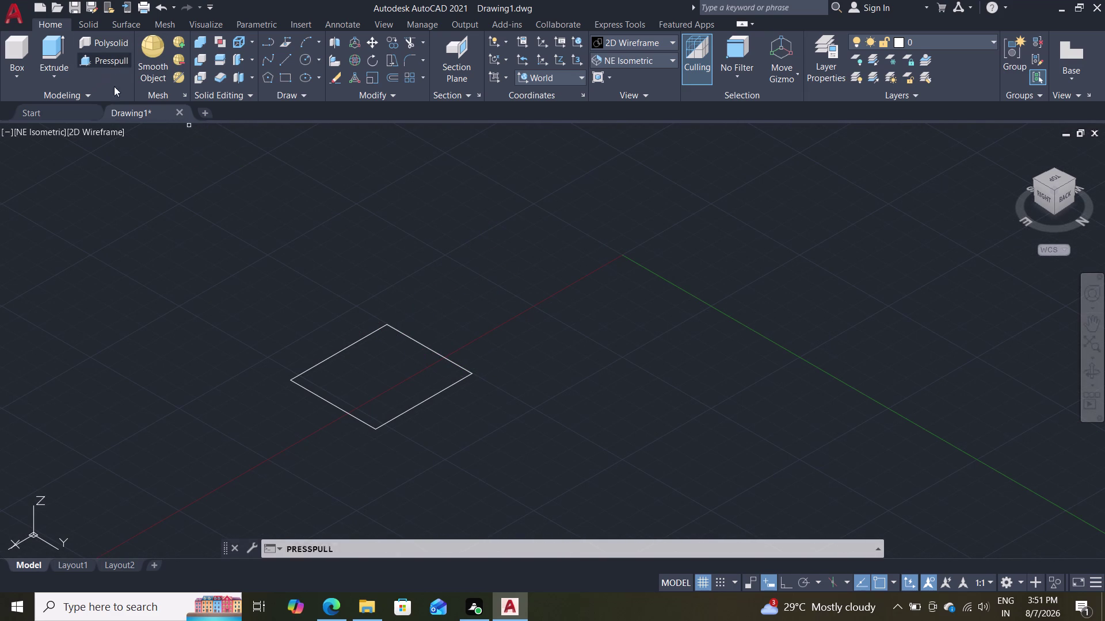
Press-pull the rectangle's interior up 15 units into a solid box.
click(350, 374)
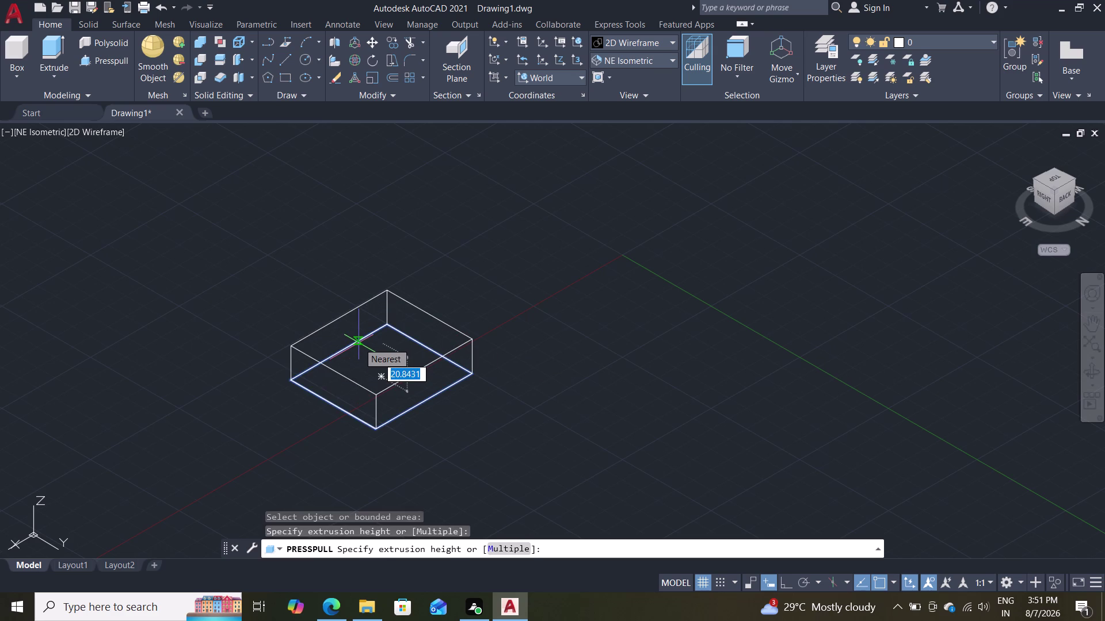
key(1)
key(5)
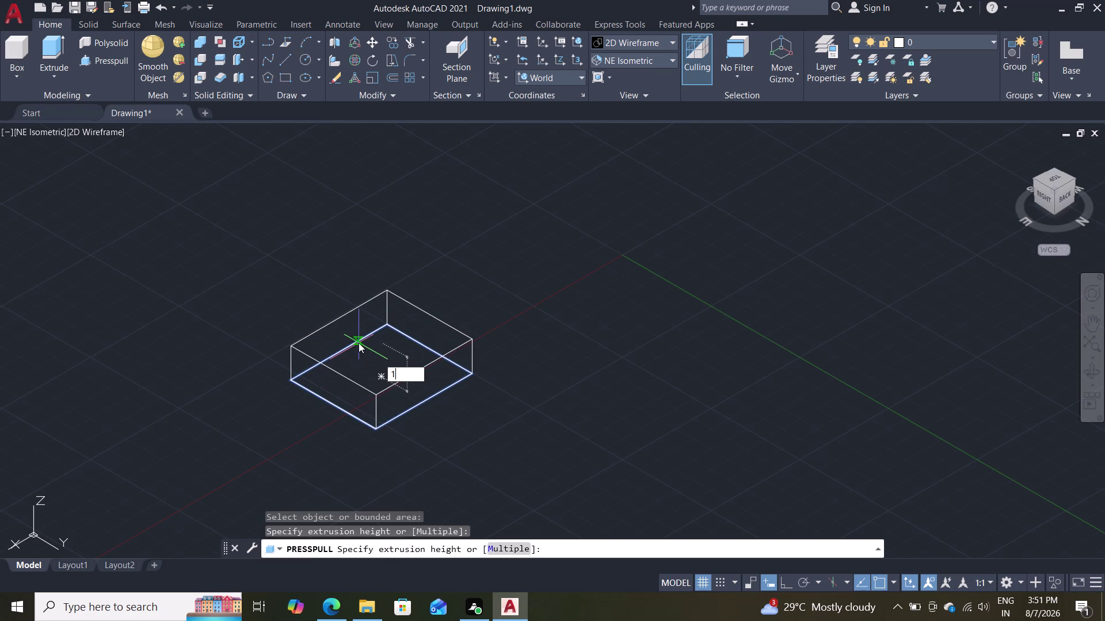
key(Return)
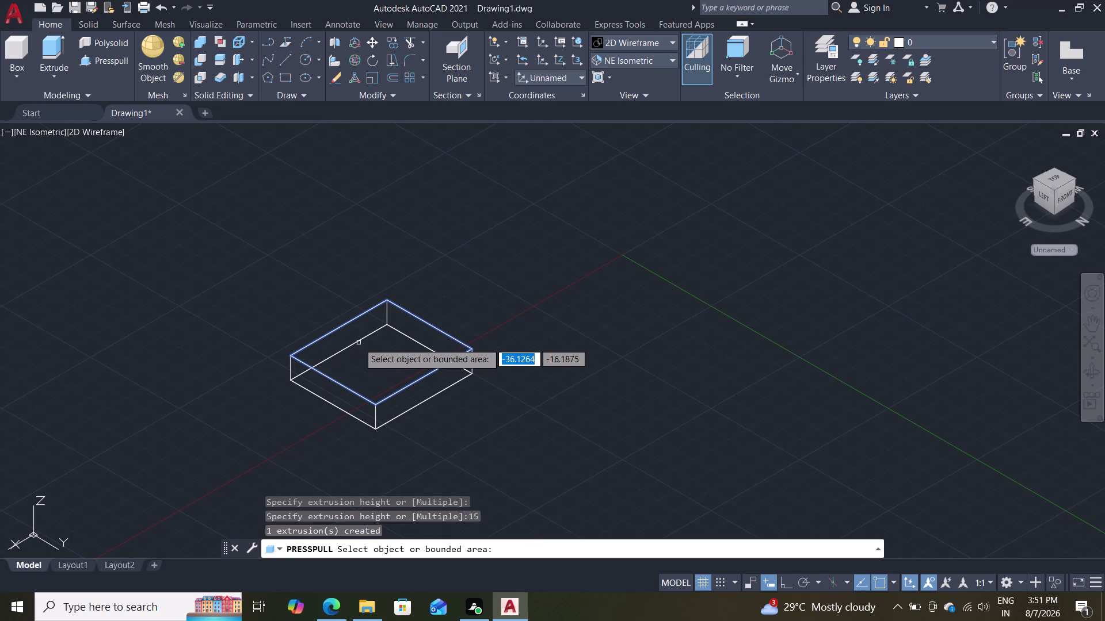
key(Escape)
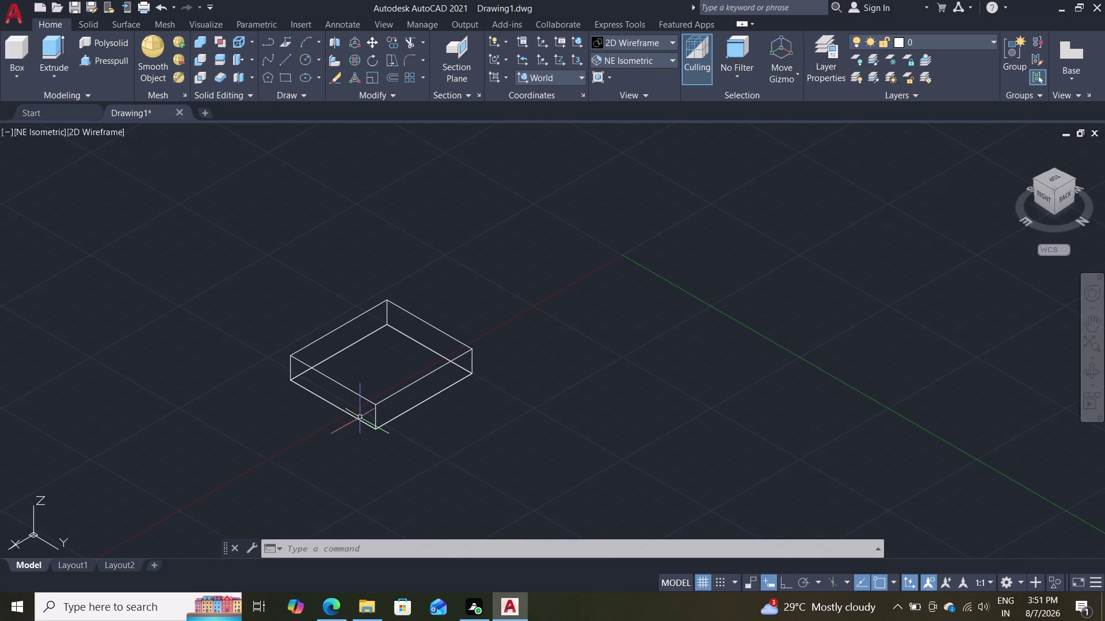
scroll(up, 3)
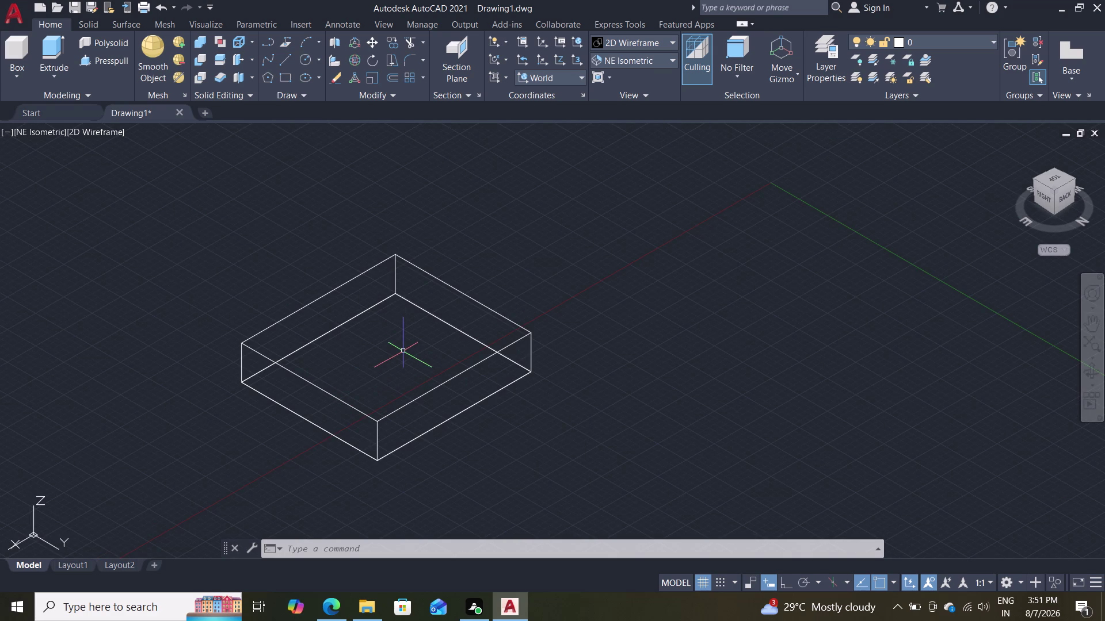
scroll(down, 3)
scroll(up, 3)
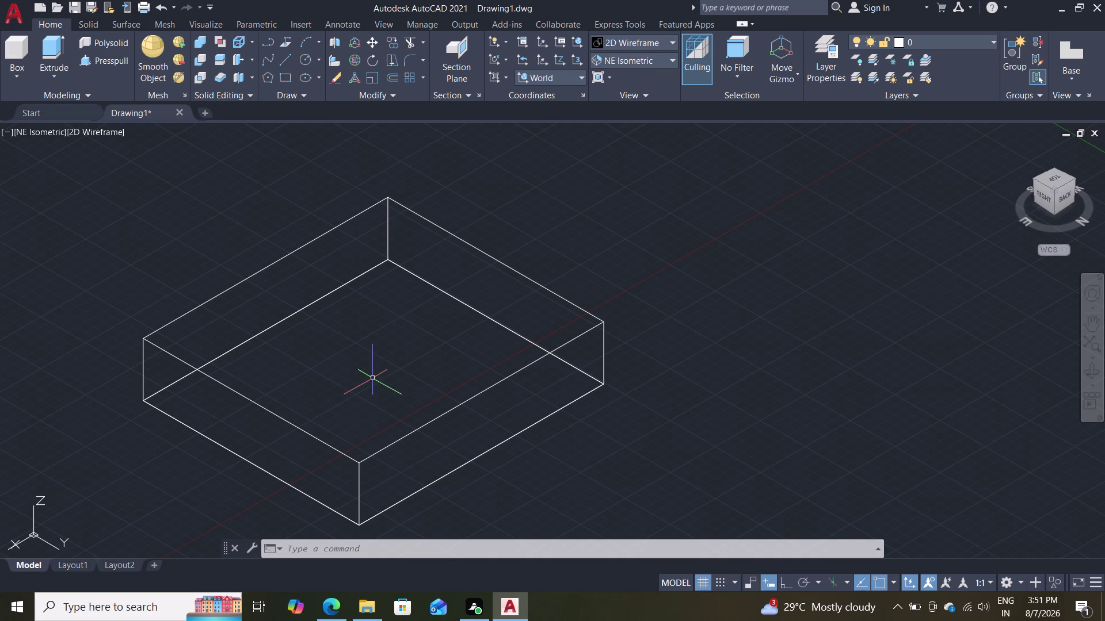
scroll(down, 3)
scroll(up, 3)
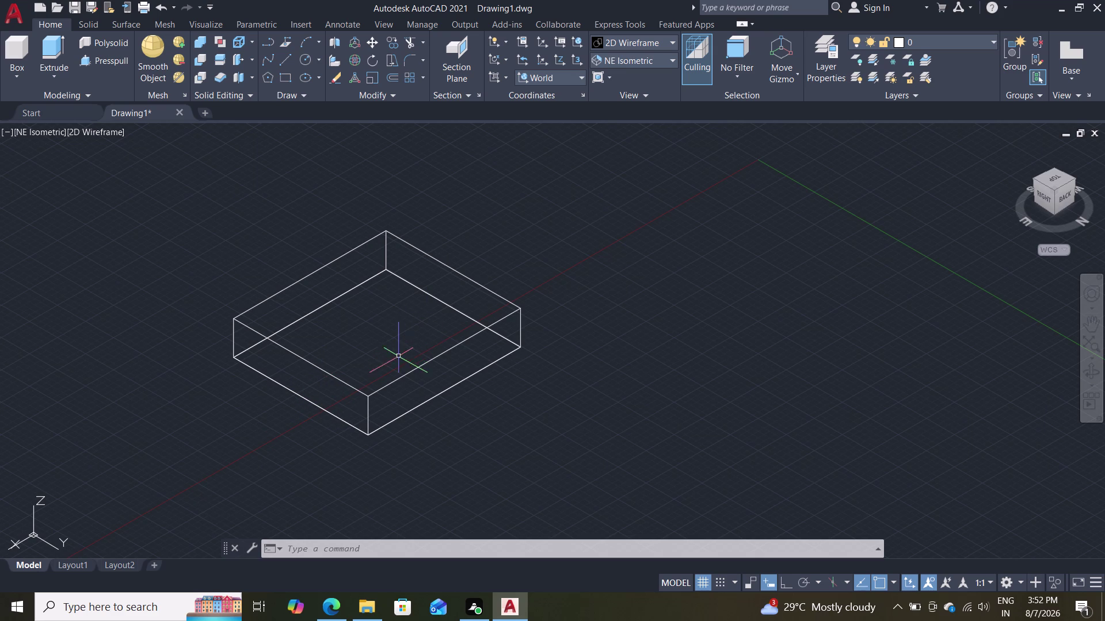
Start a line at the box's top-face corner with Ortho turned on.
key(l)
key(Return)
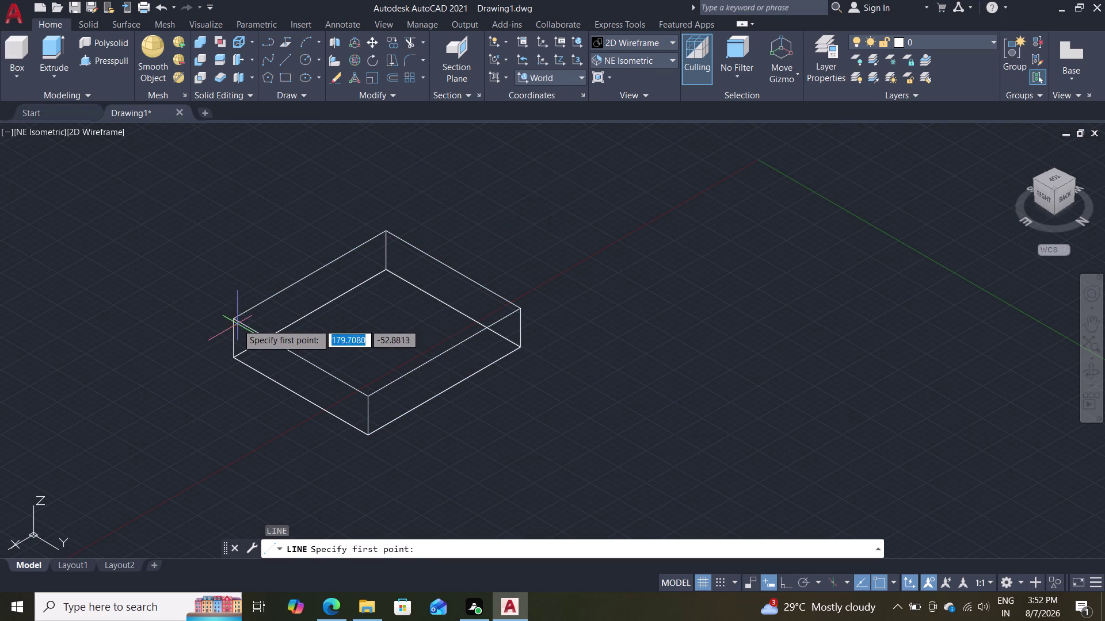
scroll(up, 3)
scroll(down, 3)
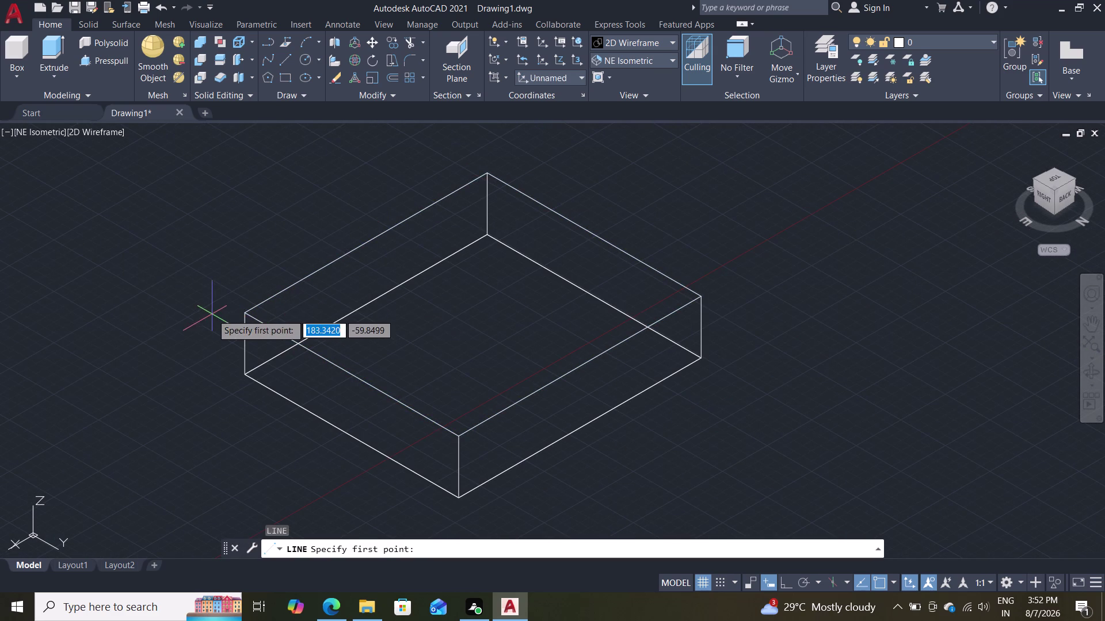
click(248, 310)
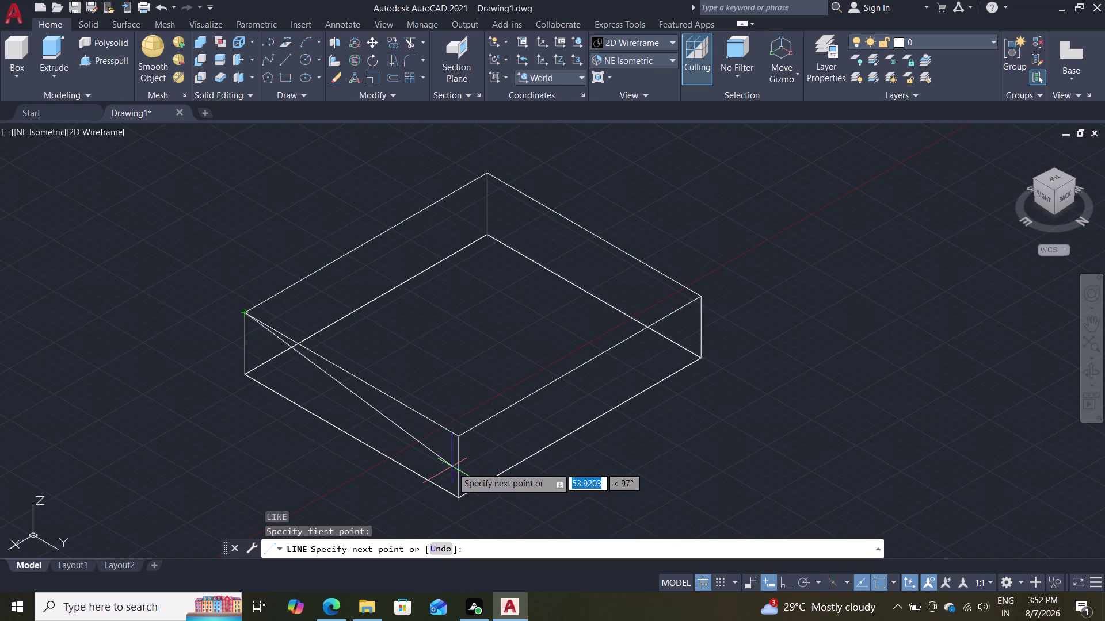
key(F8)
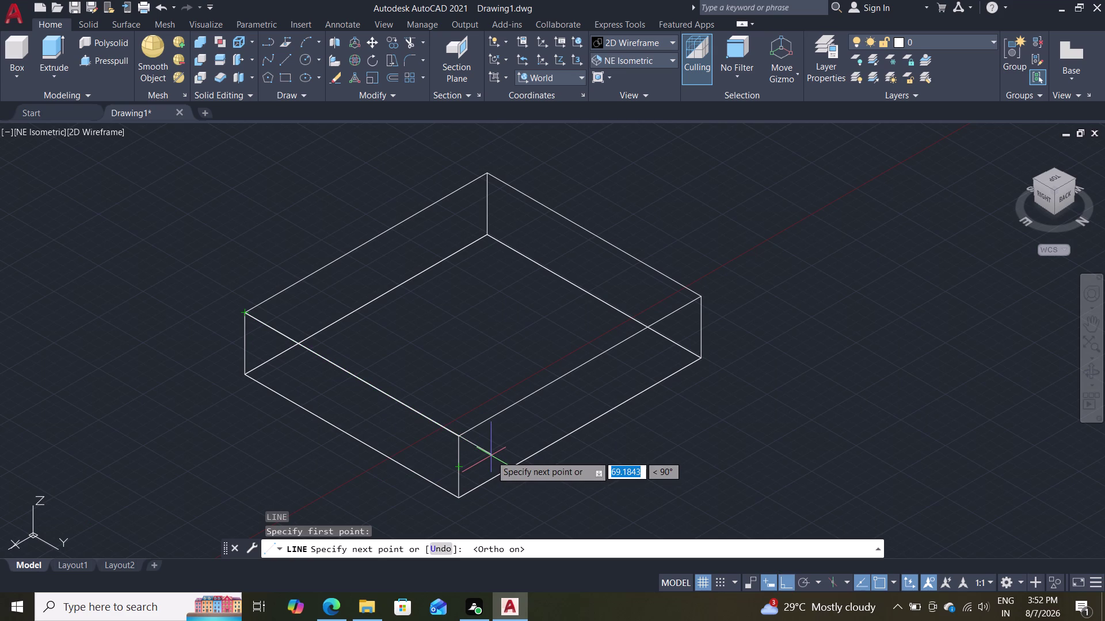
Draw connected line segments of 15, 10, 30 and 10 units.
text(15)
key(Return)
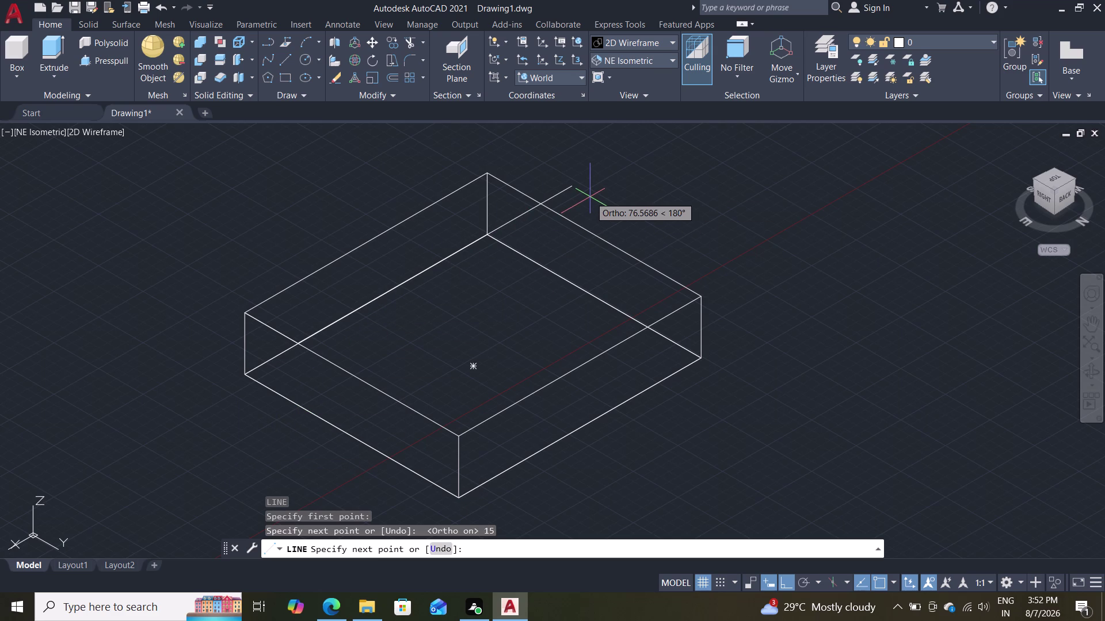
text(1)
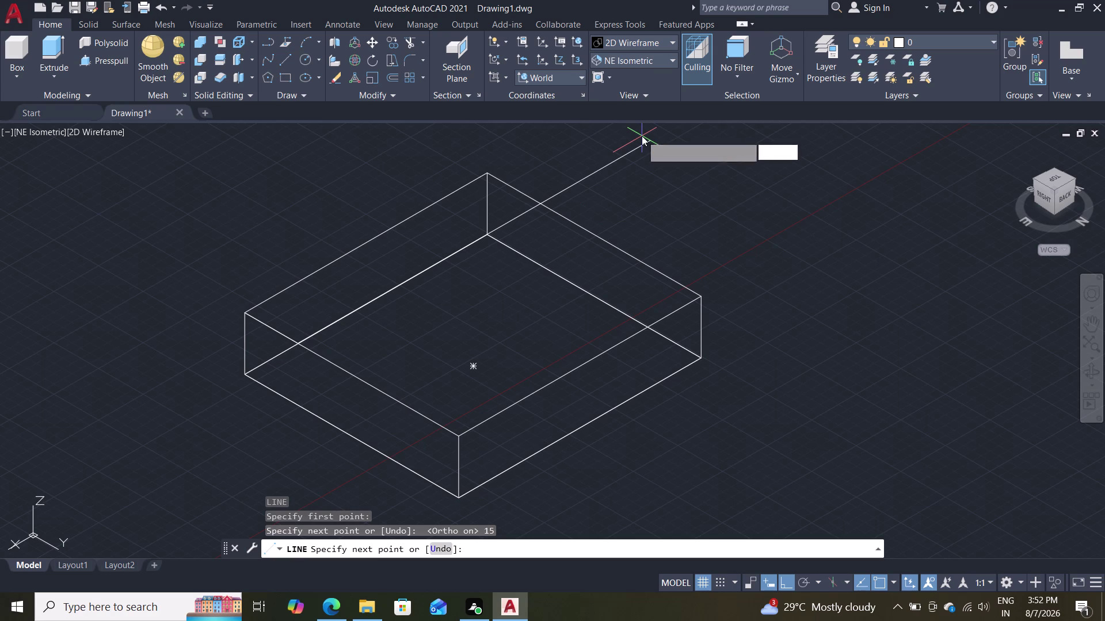
text(0)
key(Return)
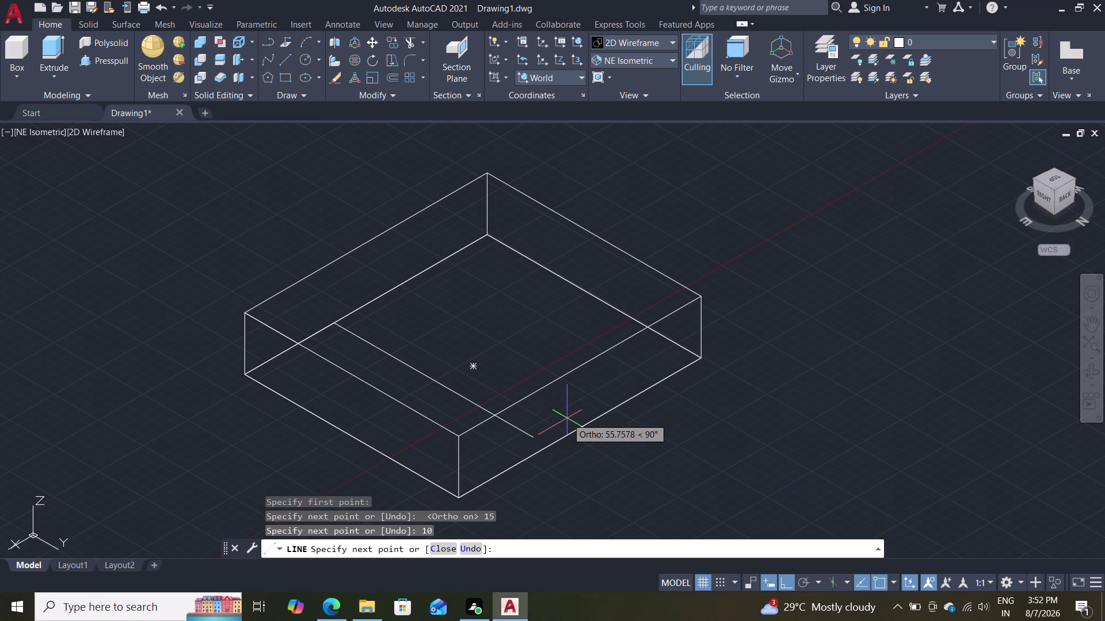
text(30)
key(Return)
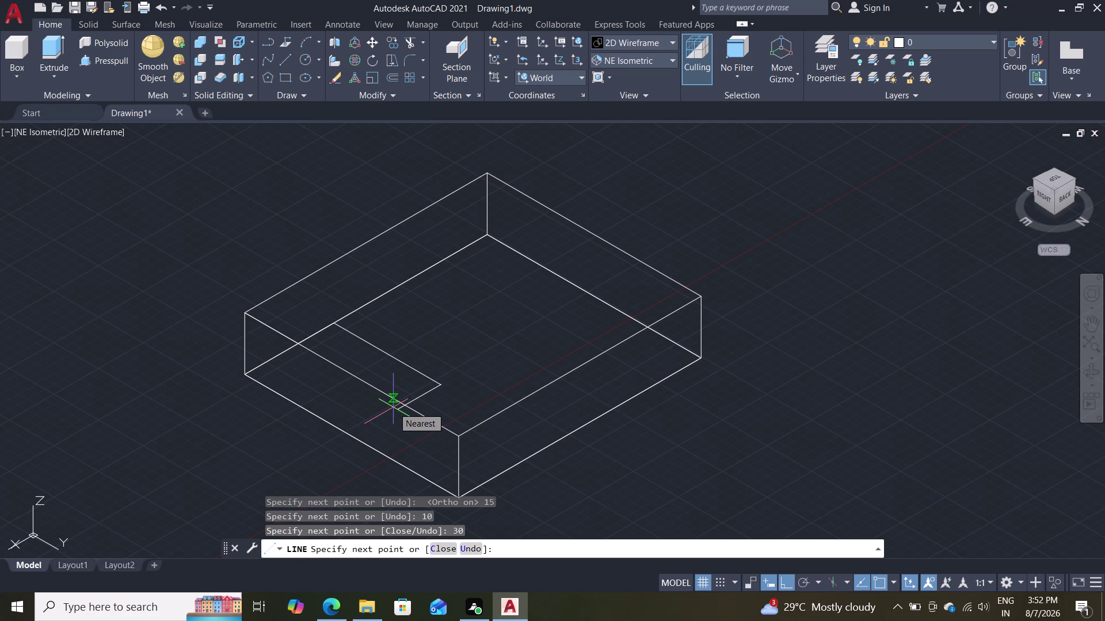
text(10)
key(Return)
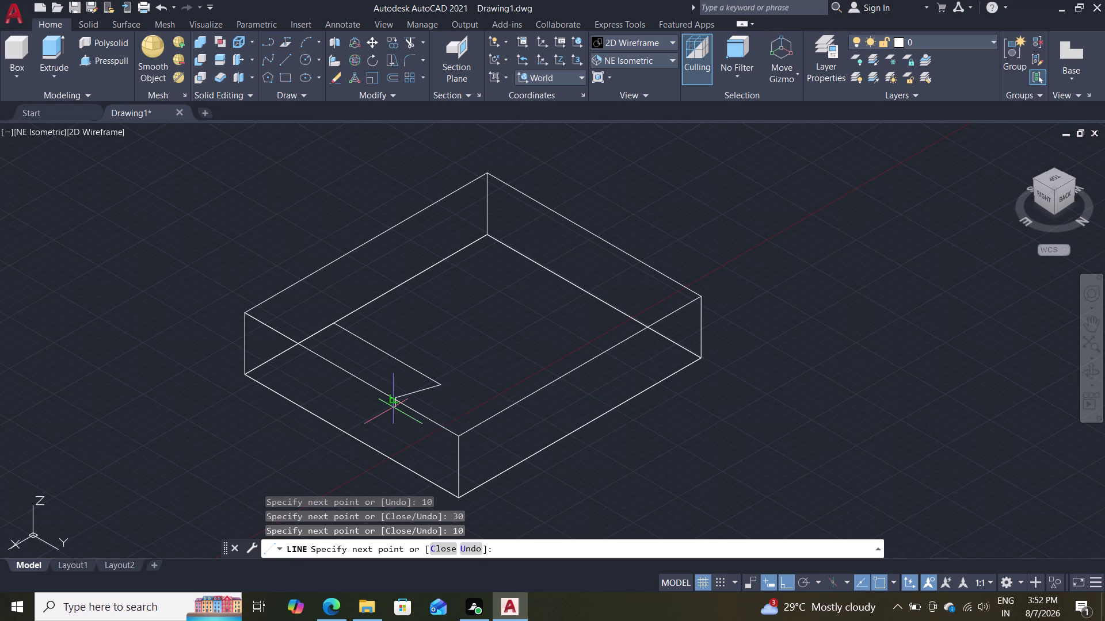